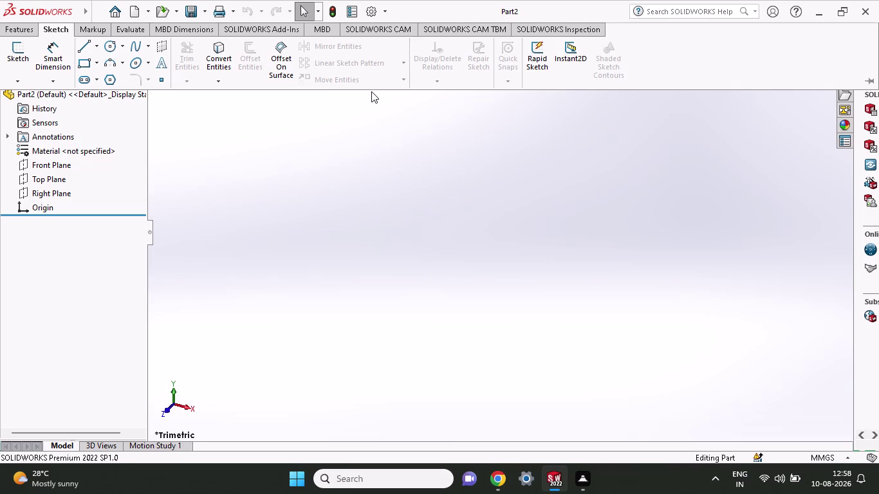
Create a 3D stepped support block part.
Open a new empty sketch on the Front Plane, showing only the origin.
click(84, 65)
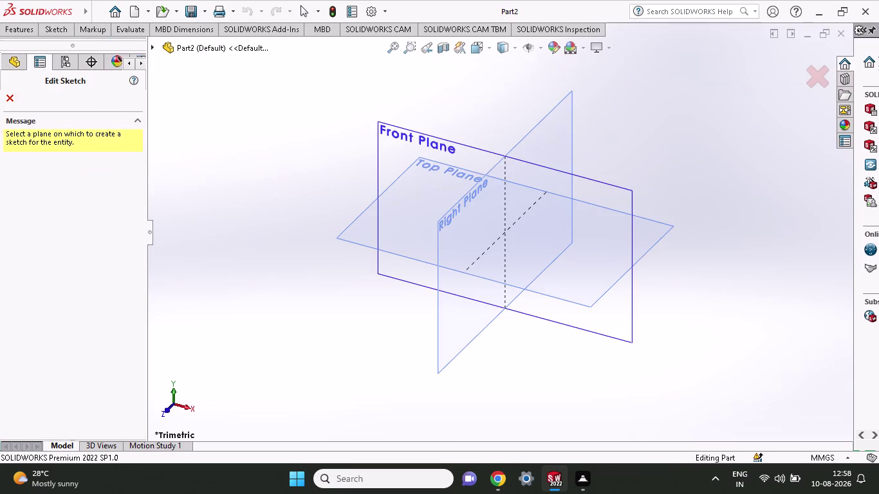
click(389, 162)
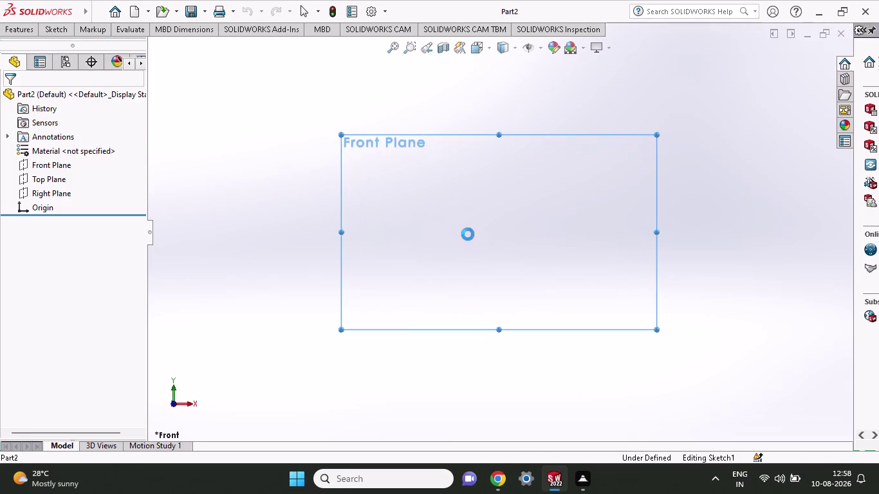
click(43, 31)
click(88, 69)
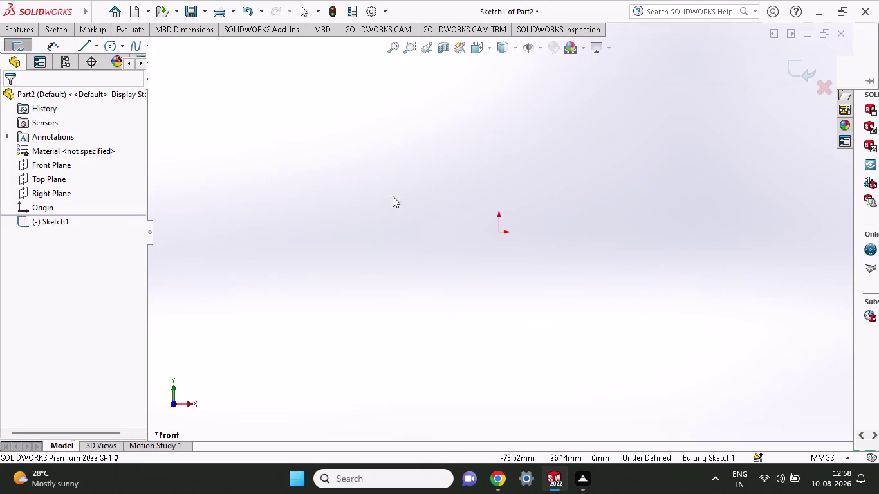
click(500, 235)
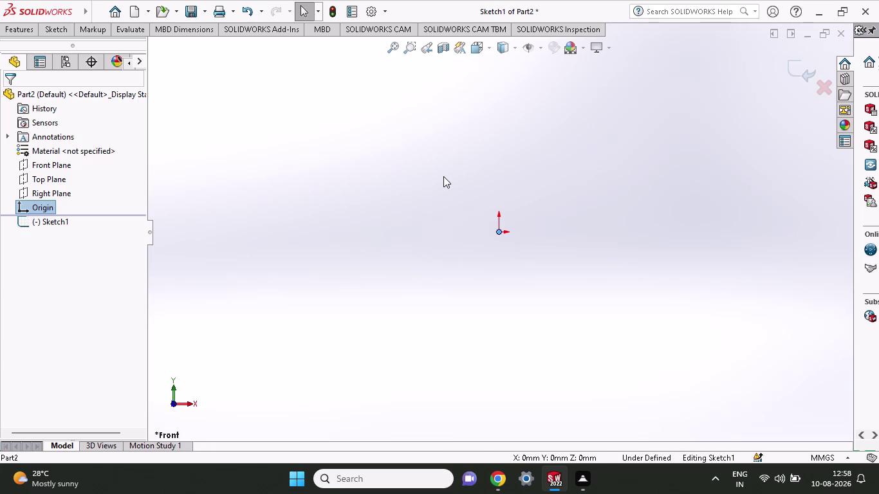
key(Escape)
click(47, 30)
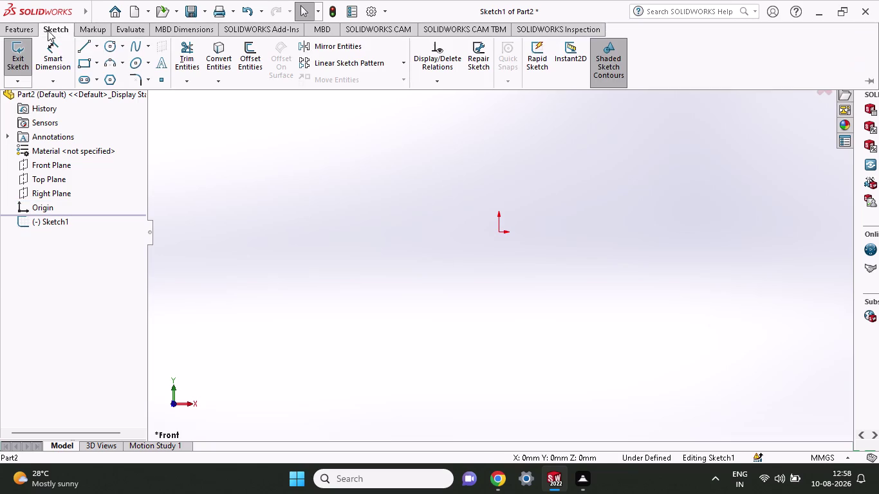
Draw a center rectangle anchored at the origin and cancel the unwanted second rectangle.
click(95, 63)
click(100, 97)
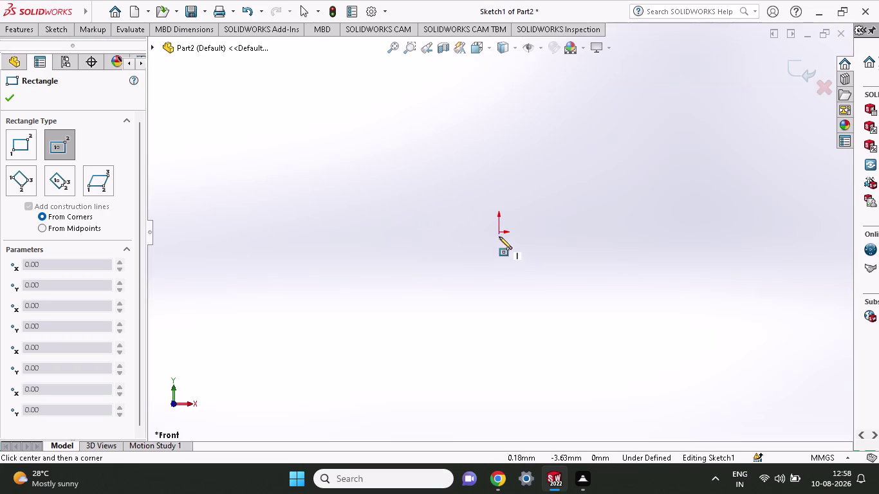
click(500, 230)
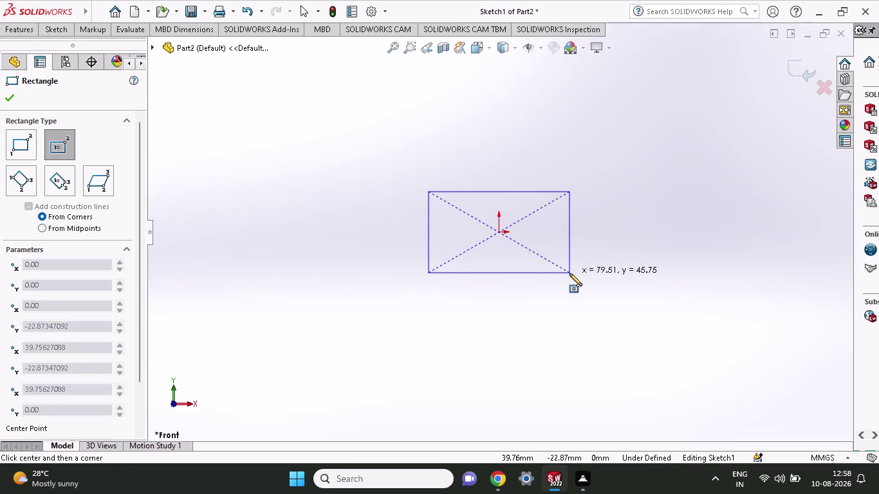
click(576, 283)
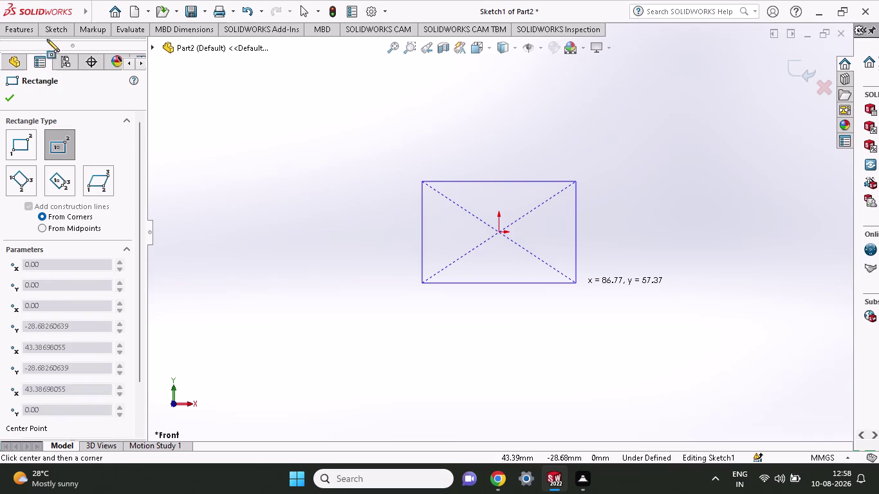
click(49, 27)
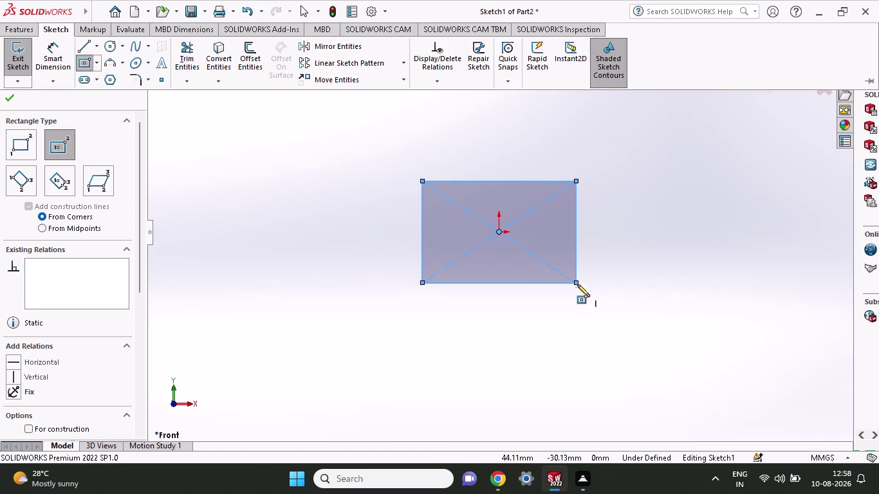
click(577, 284)
right_click(629, 241)
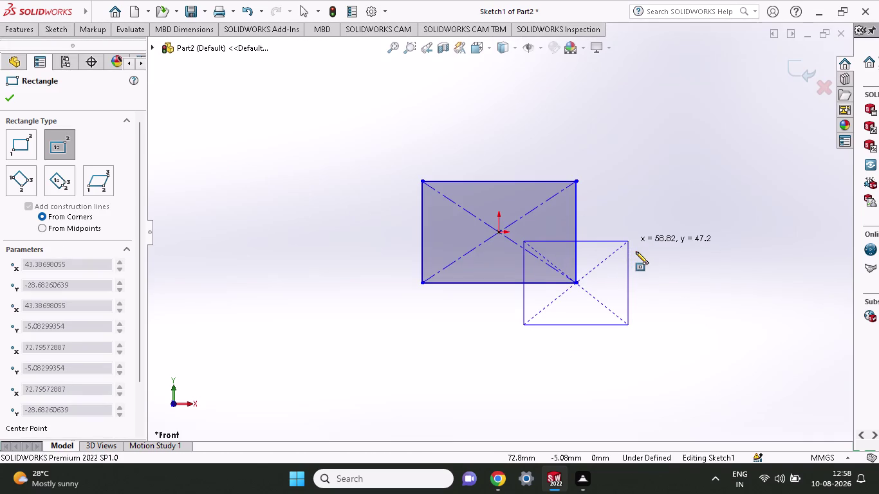
click(641, 255)
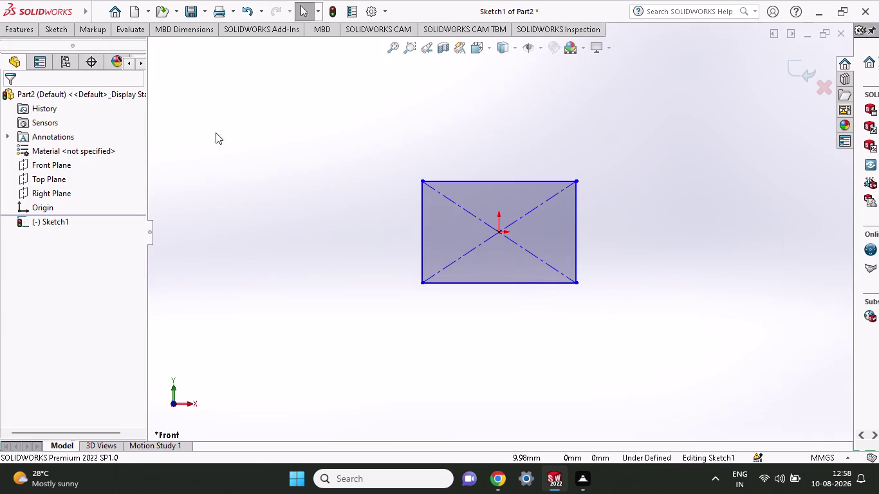
click(55, 27)
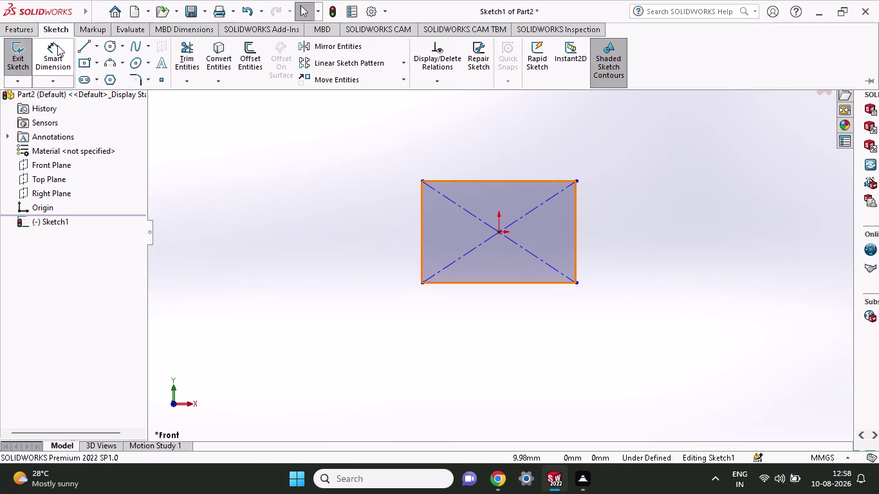
Dimension the rectangle's right edge to a 32 mm height.
click(57, 46)
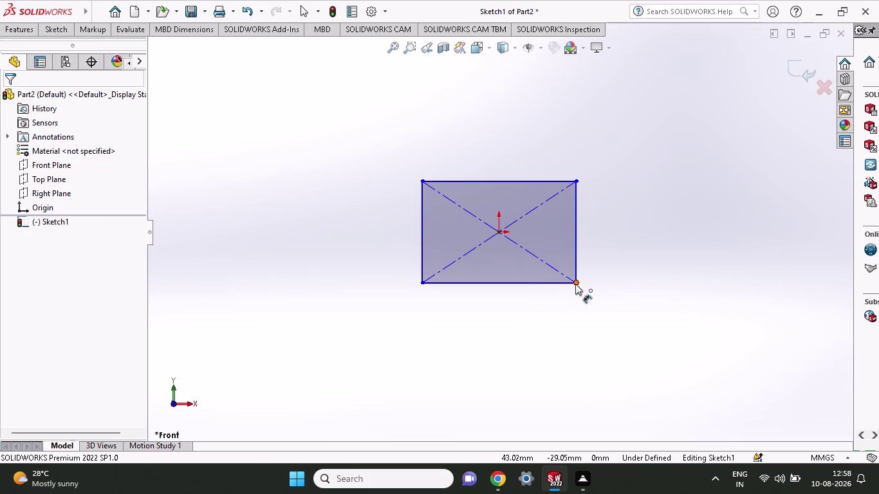
click(576, 284)
click(577, 179)
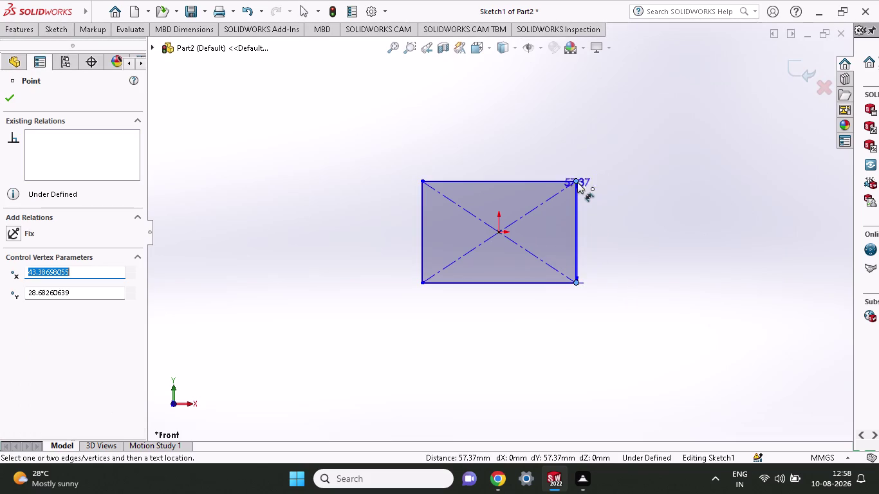
click(660, 221)
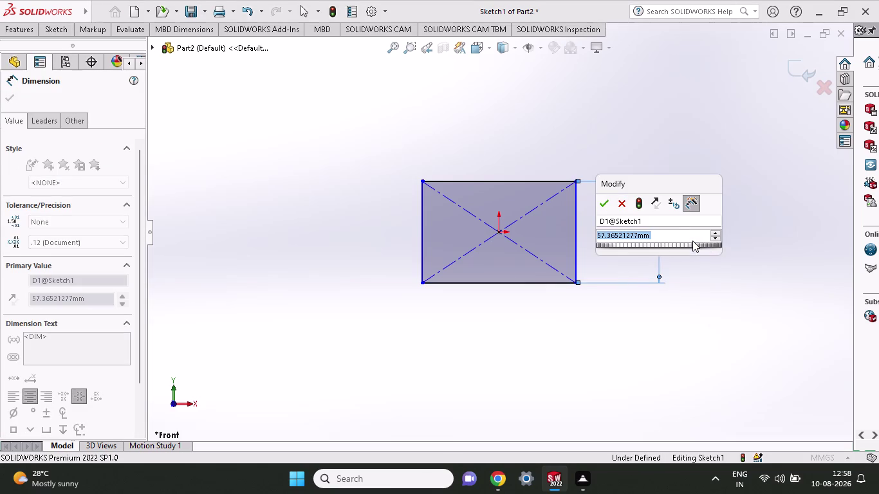
text(32)
click(604, 203)
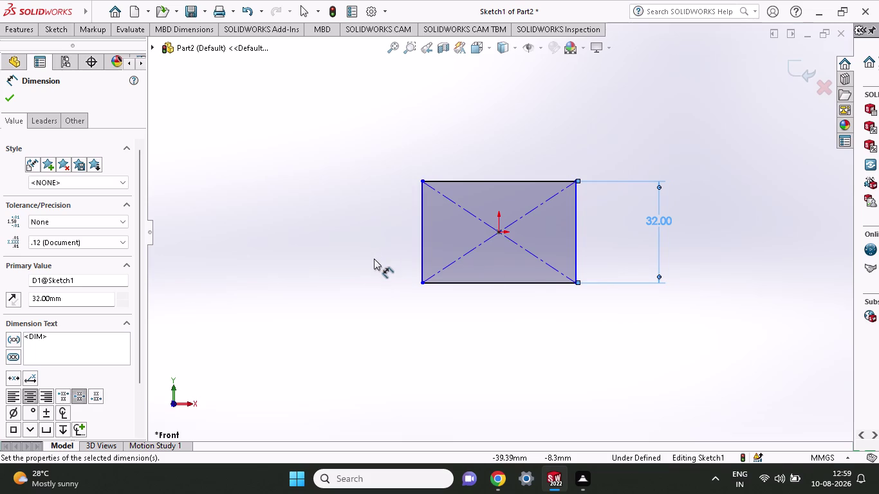
Dimension the bottom edge to a 63 mm width and start an extrusion.
click(420, 285)
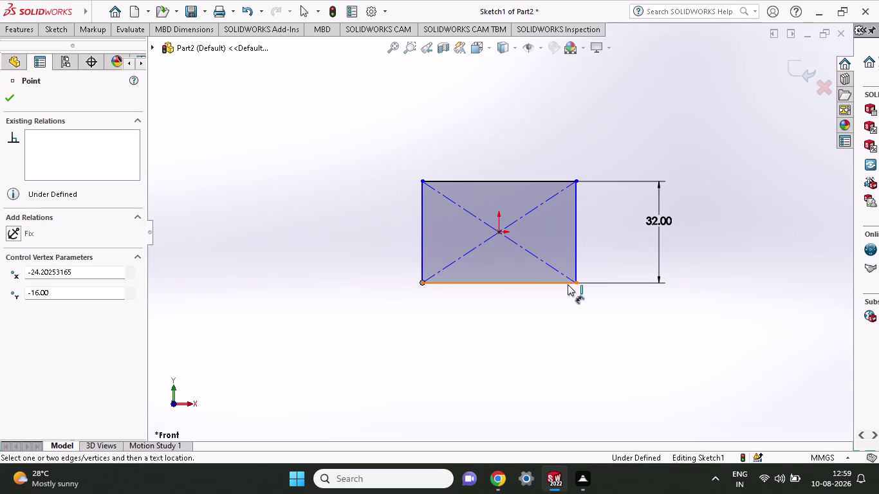
click(574, 284)
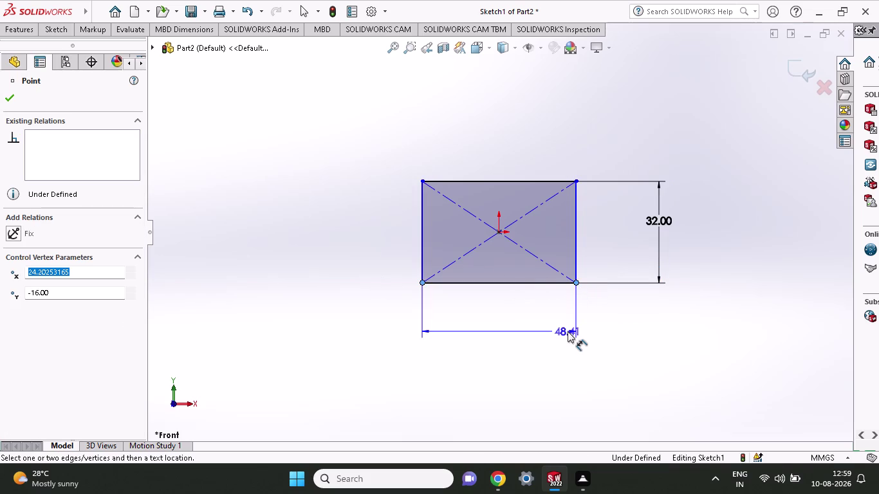
click(567, 329)
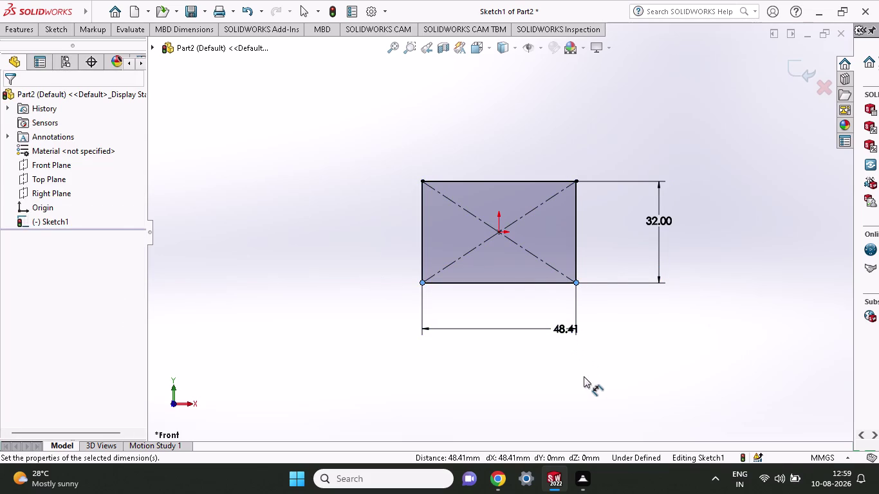
text(63)
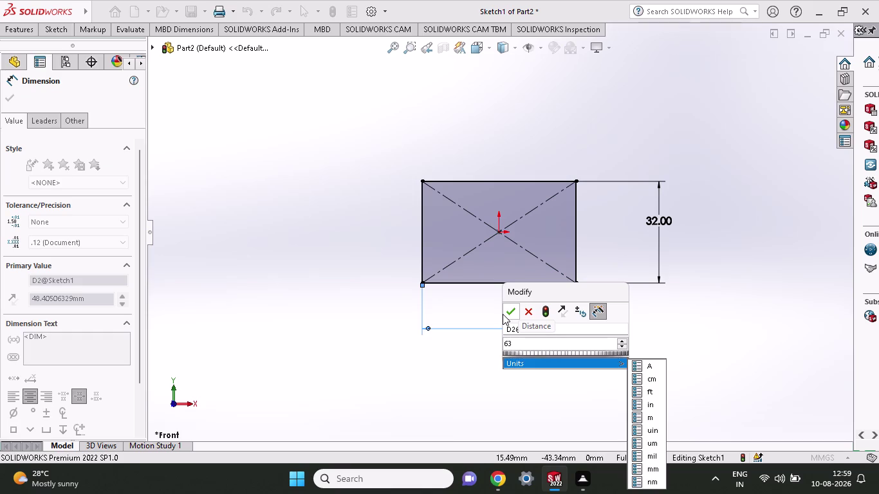
click(505, 315)
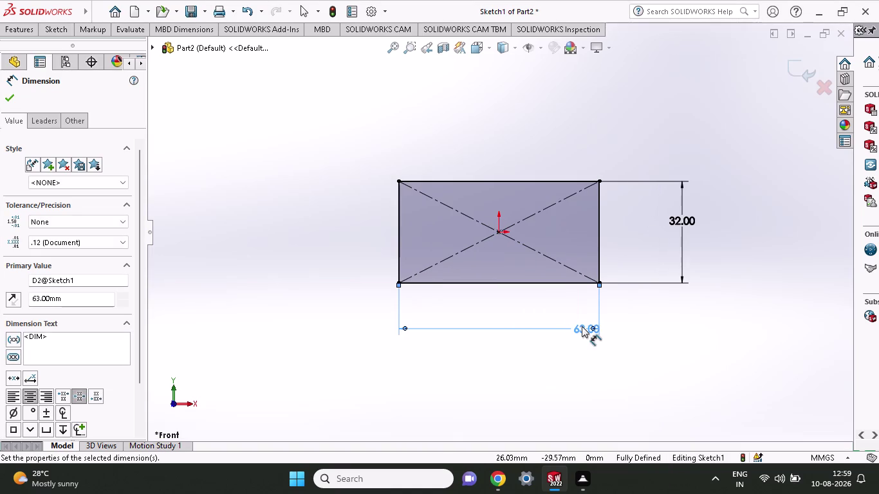
click(36, 36)
click(36, 59)
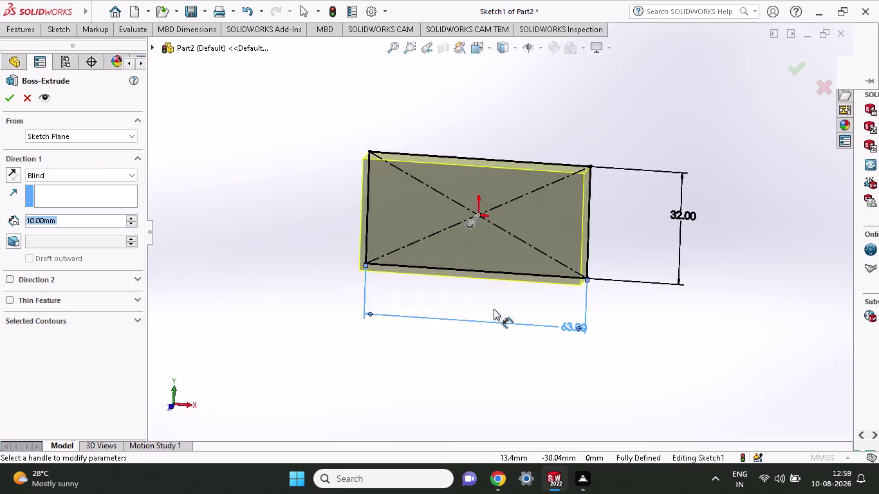
Extrude the rectangle 26 mm Blind to create Boss-Extrude1.
middle_drag(457, 316, 471, 230)
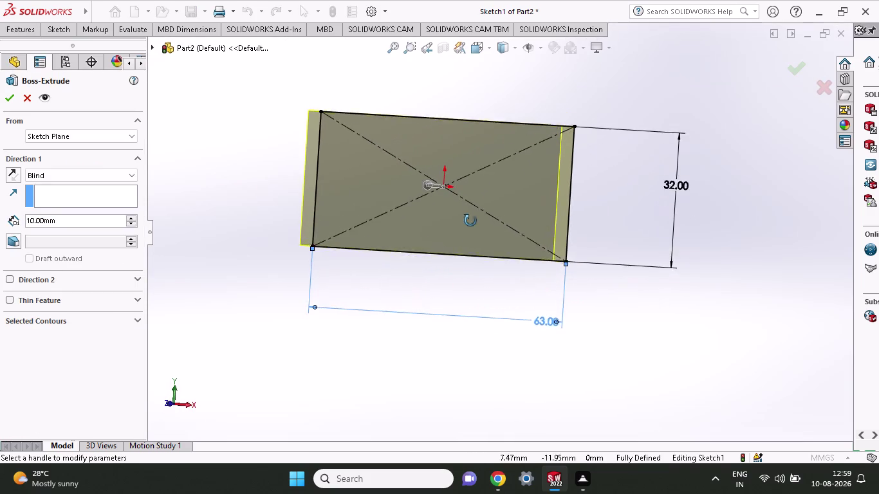
middle_drag(471, 230, 466, 118)
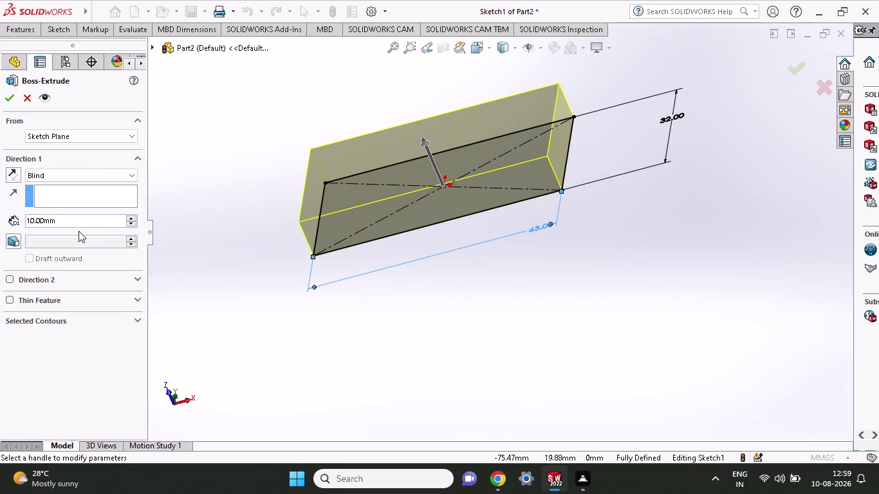
drag(76, 220, 0, 221)
text(2)
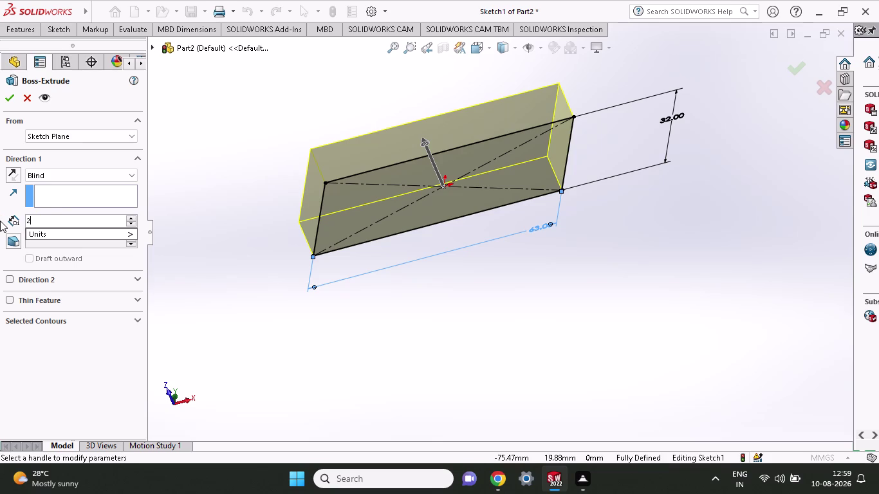
text(6)
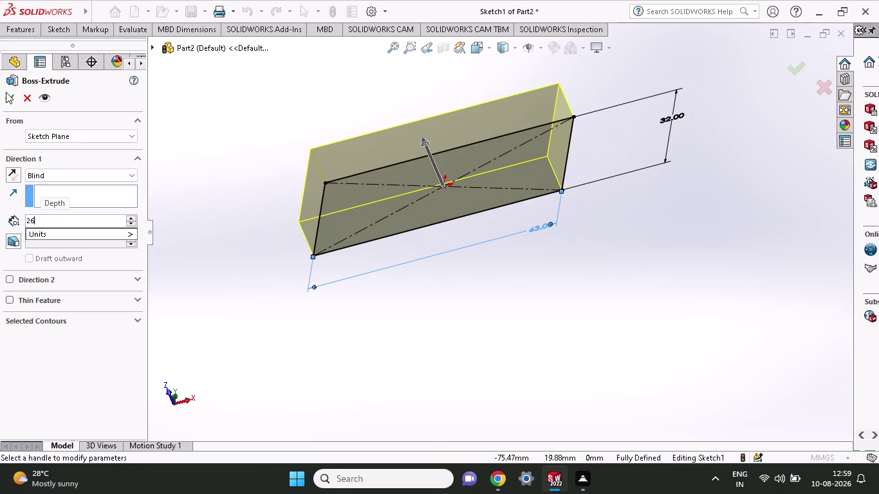
click(6, 94)
click(6, 94)
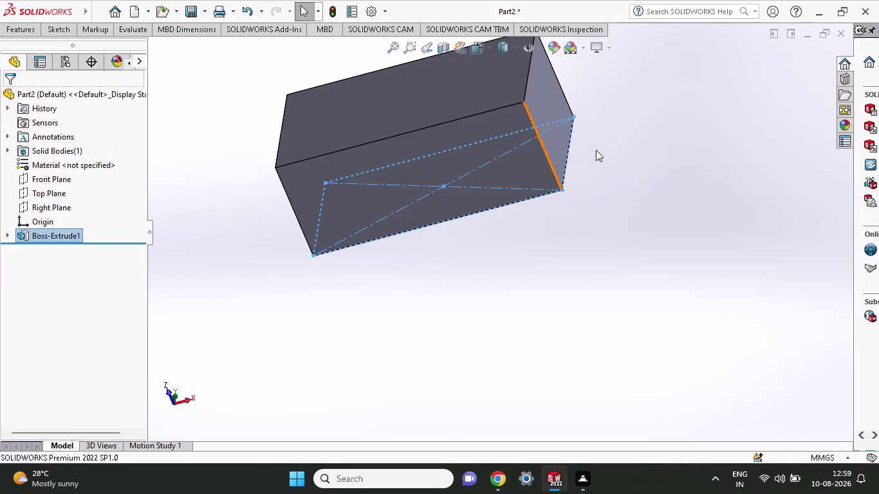
middle_click(596, 150)
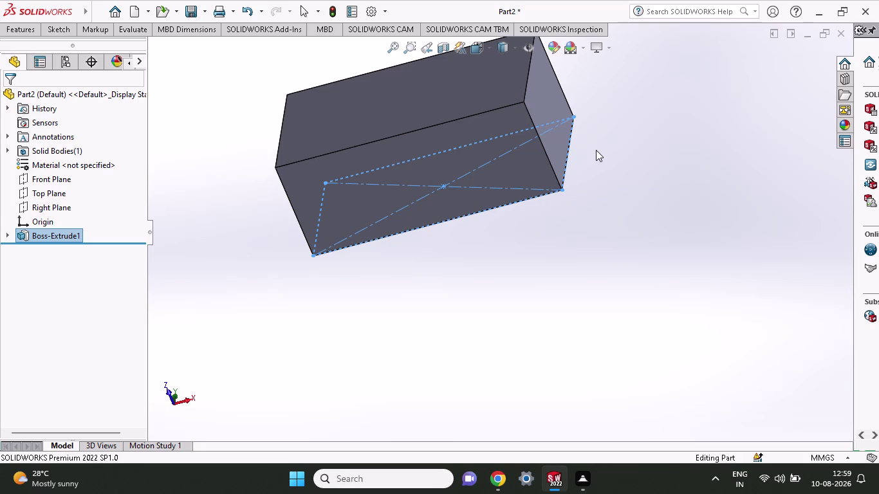
Select the block's large face and start Sketch2 on it.
click(477, 168)
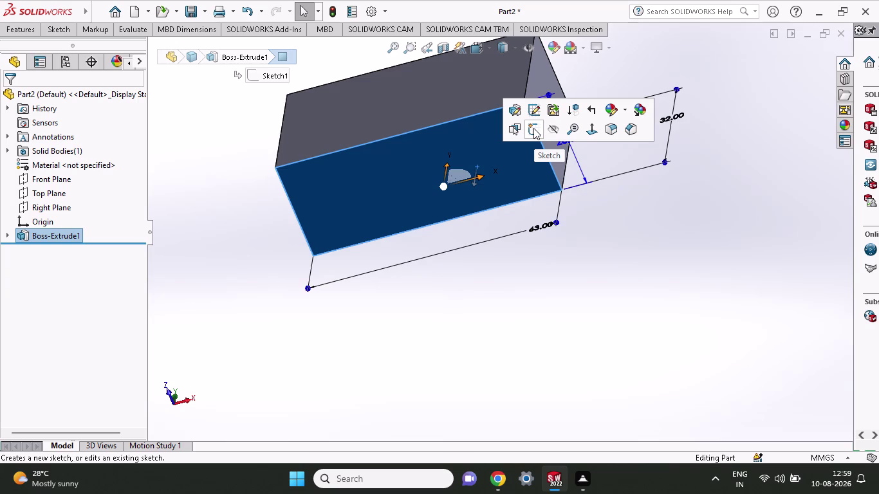
click(533, 128)
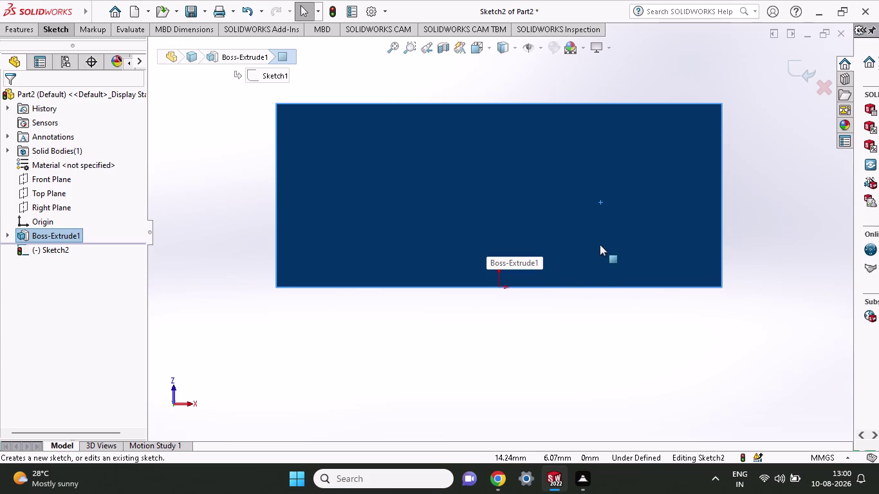
Draw a short line partway along the block's left edge.
click(62, 32)
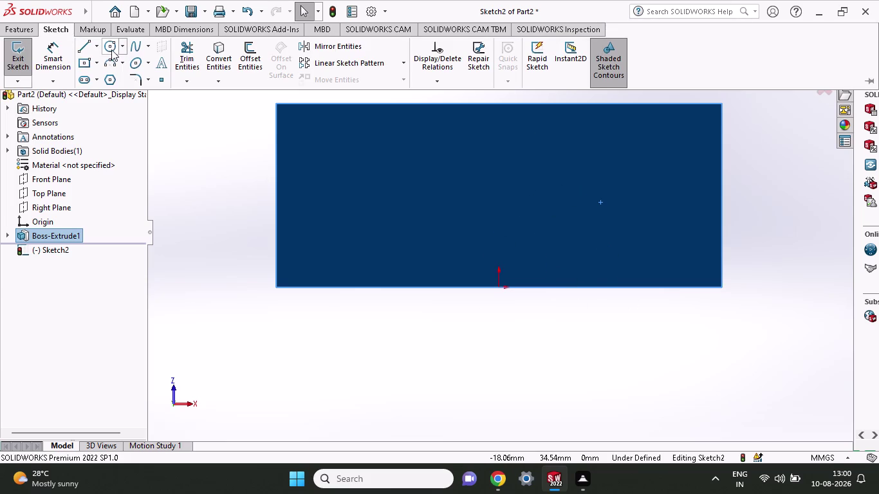
click(82, 51)
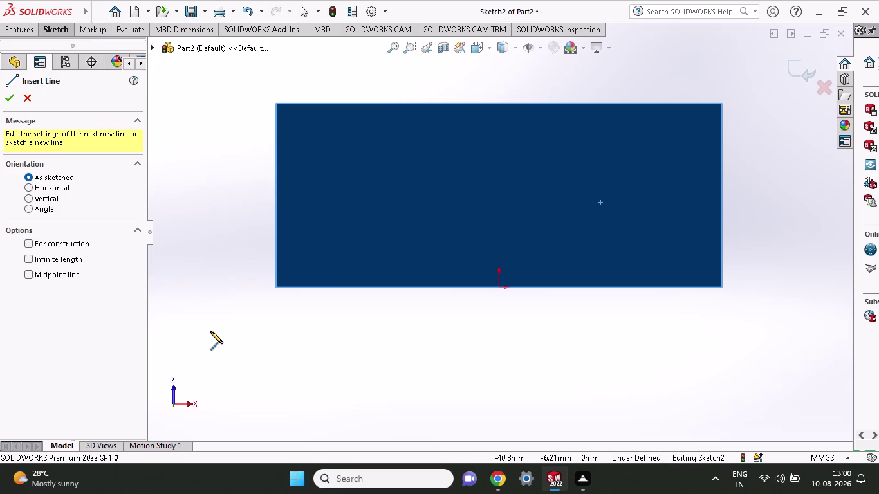
click(274, 287)
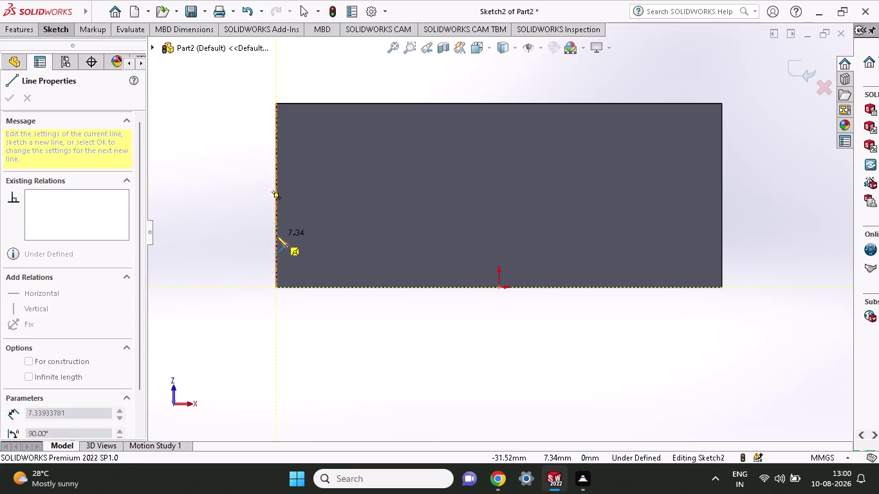
click(277, 235)
right_click(197, 241)
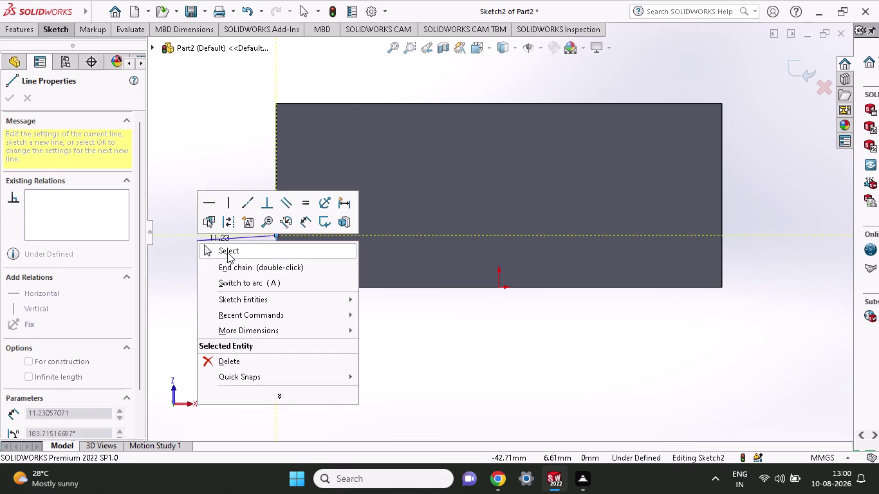
click(227, 252)
Trace lines up the right edge and a short way along the top edge.
click(59, 32)
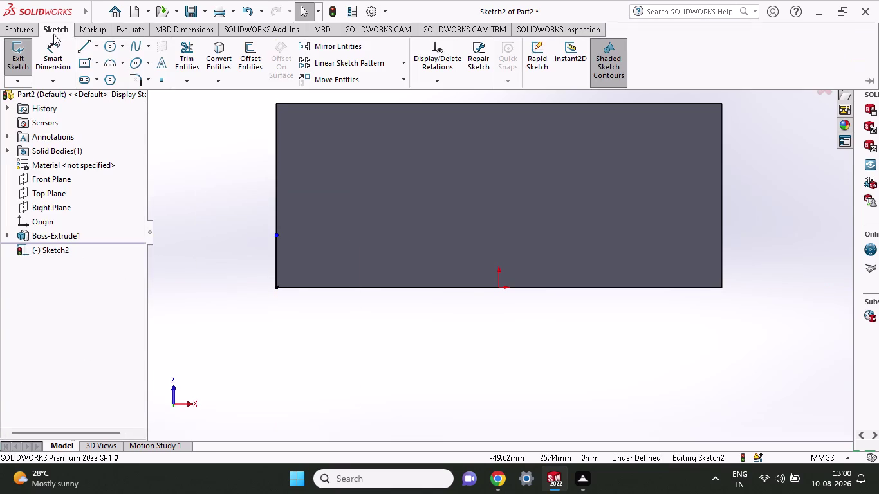
click(84, 48)
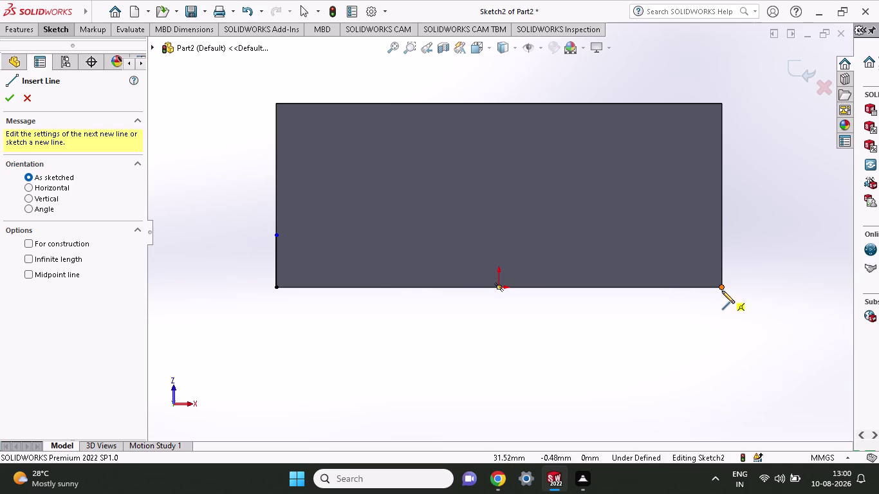
click(722, 291)
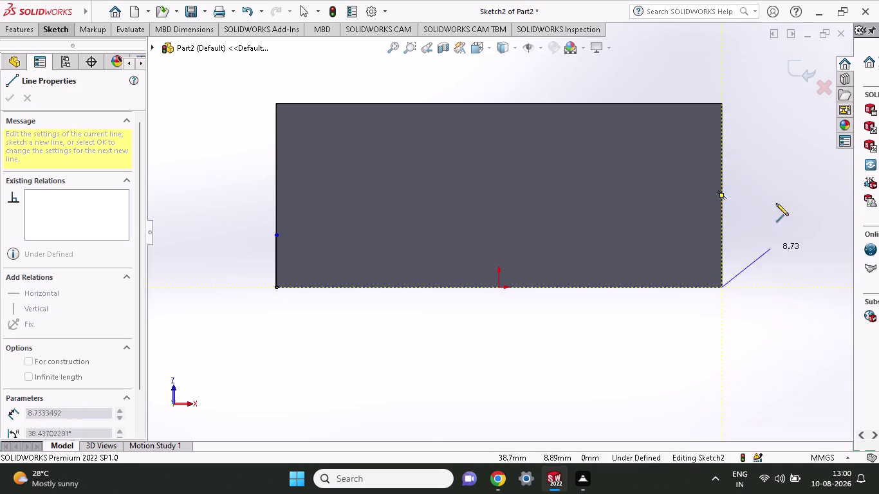
click(721, 105)
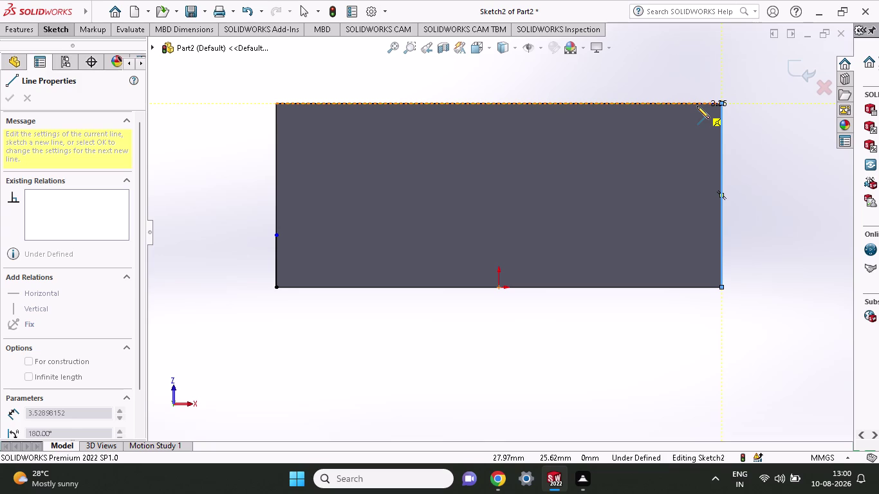
click(679, 103)
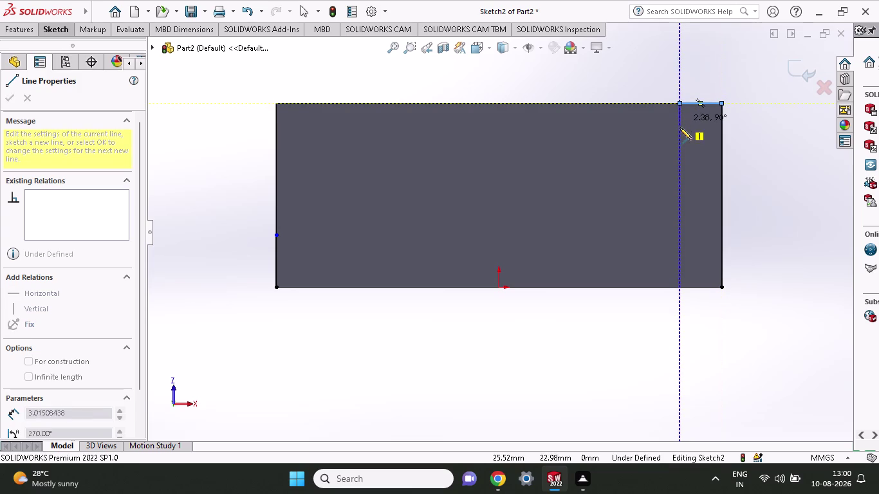
right_click(679, 128)
Dimension the top-edge endpoint 5 mm from the block's top-right corner.
click(698, 139)
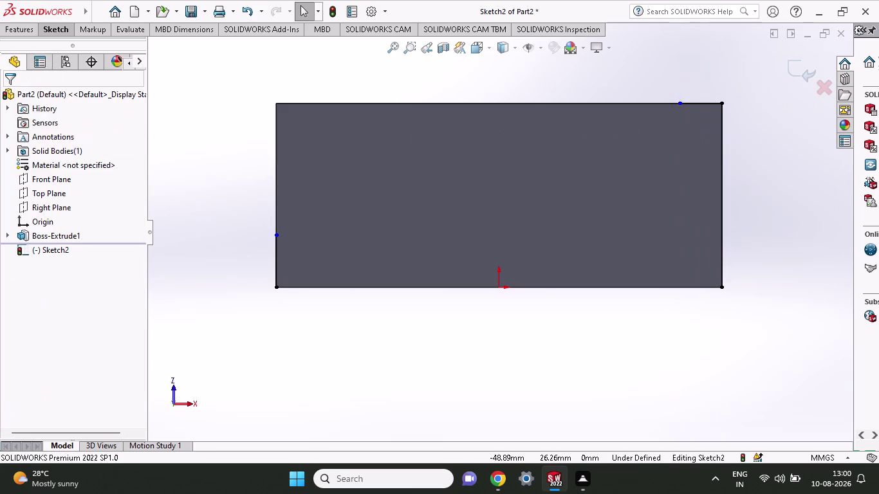
click(46, 29)
click(56, 55)
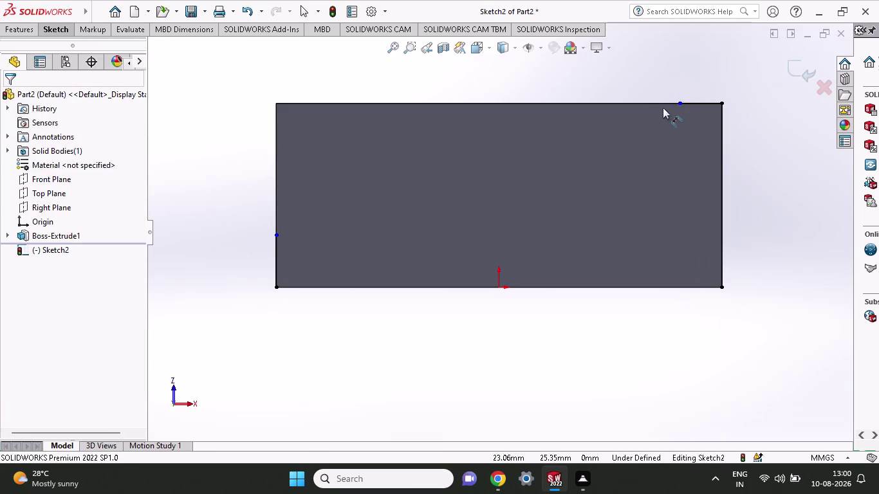
click(682, 101)
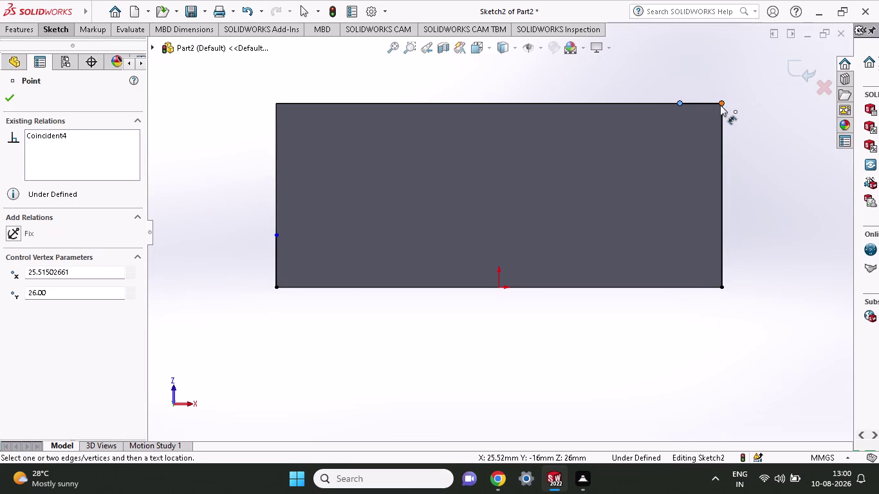
click(723, 105)
click(723, 40)
key(5)
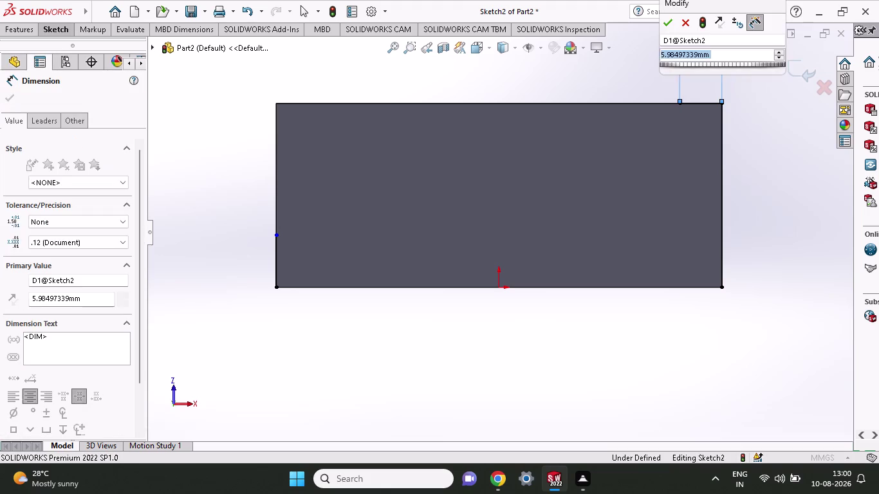
key(Return)
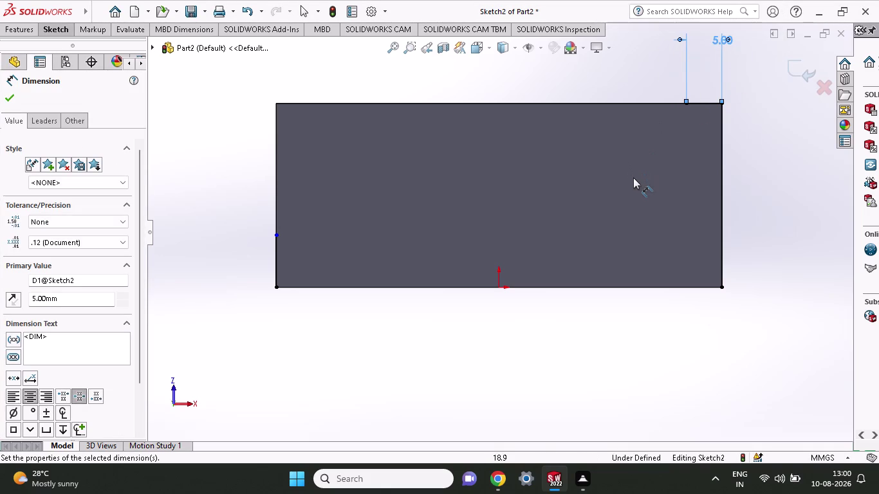
click(70, 32)
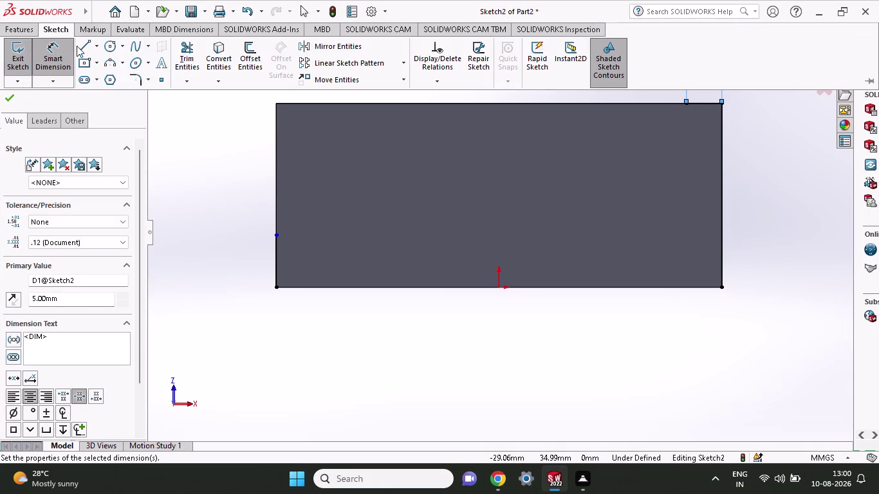
click(84, 51)
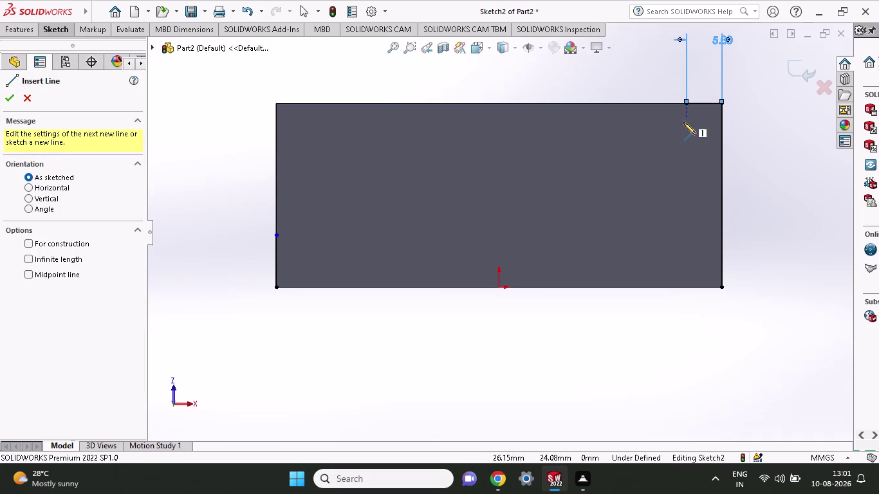
Discard a stray diagonal, then draw a line from the 5 mm point to the top-edge midpoint.
click(719, 105)
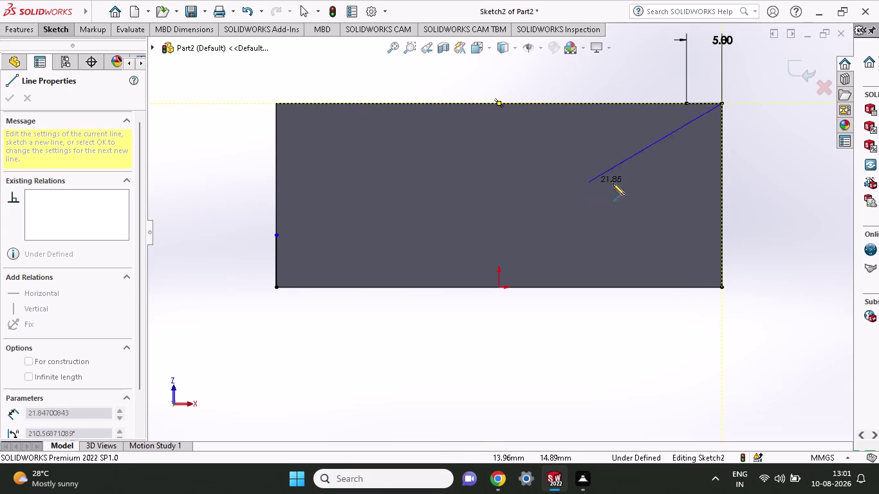
right_click(789, 152)
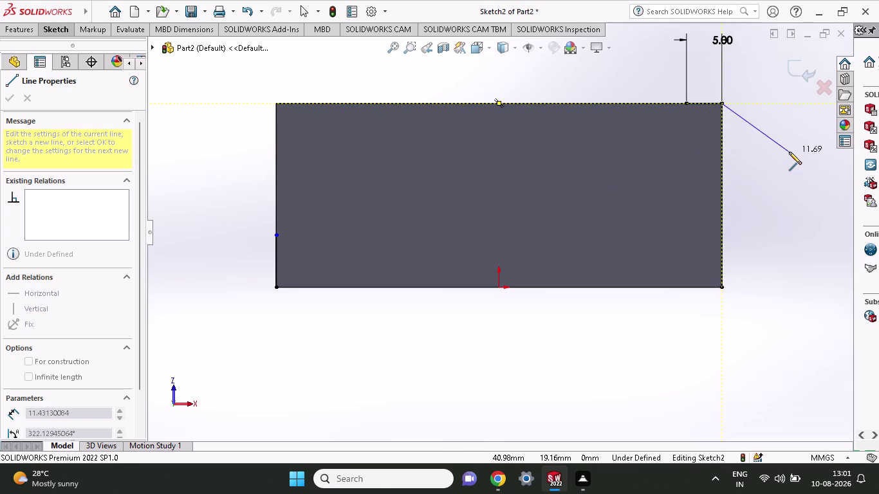
click(801, 164)
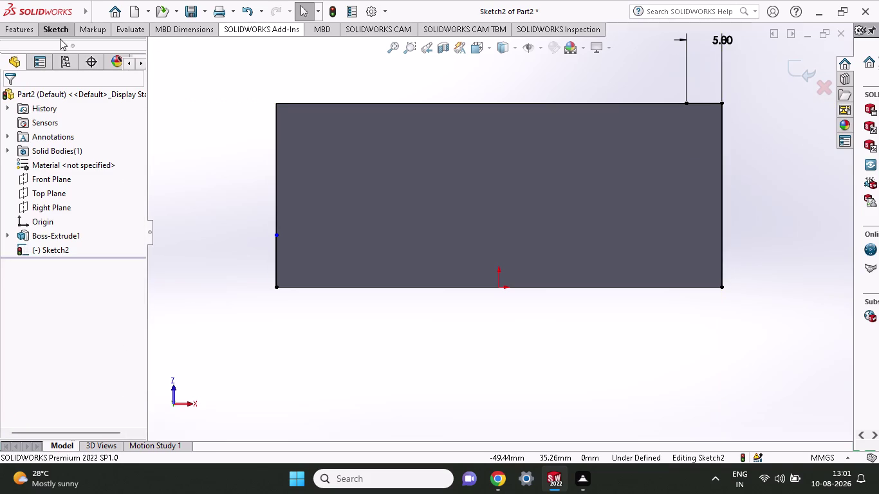
click(54, 31)
click(85, 46)
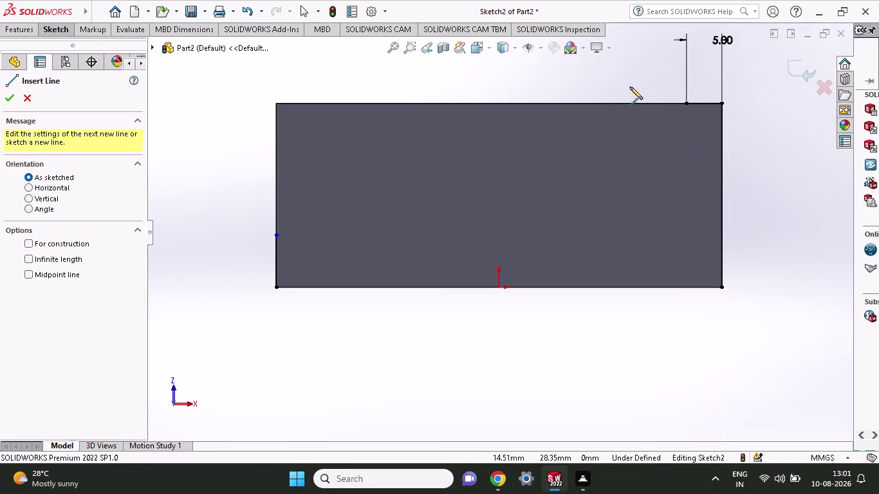
click(688, 101)
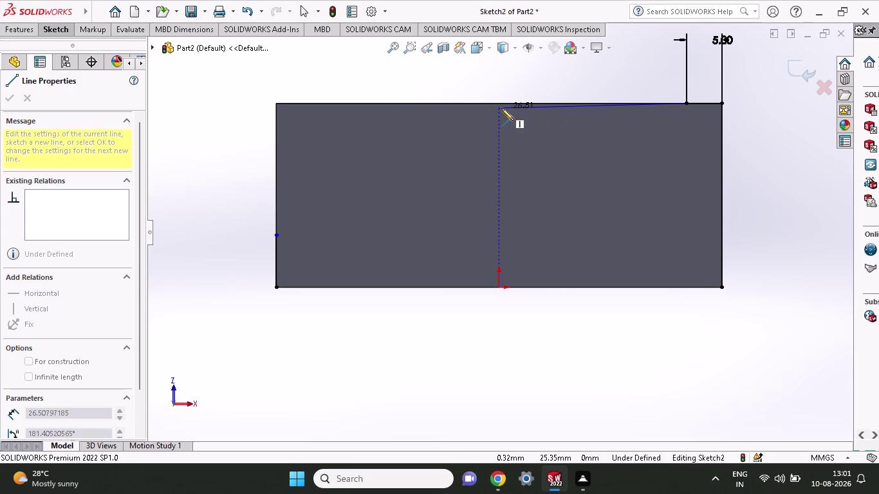
click(501, 104)
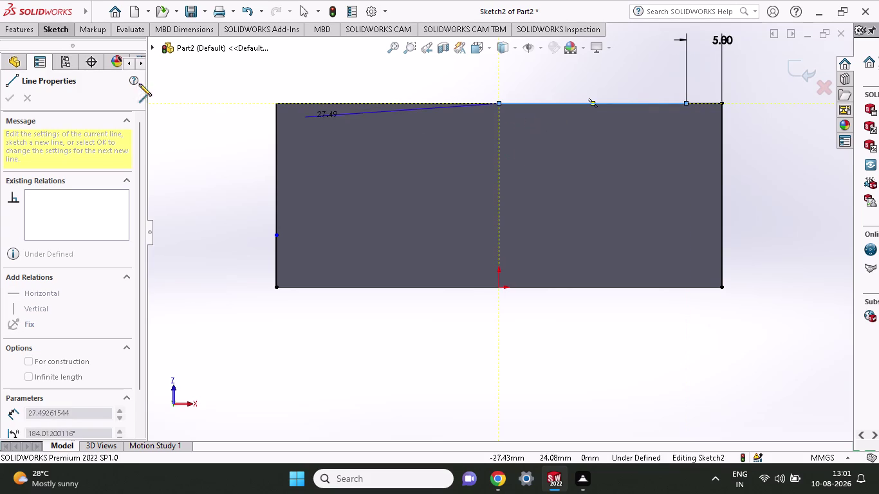
Try dimensioning that segment, then decline the redundant 26.5 mm dimension.
click(41, 30)
click(58, 56)
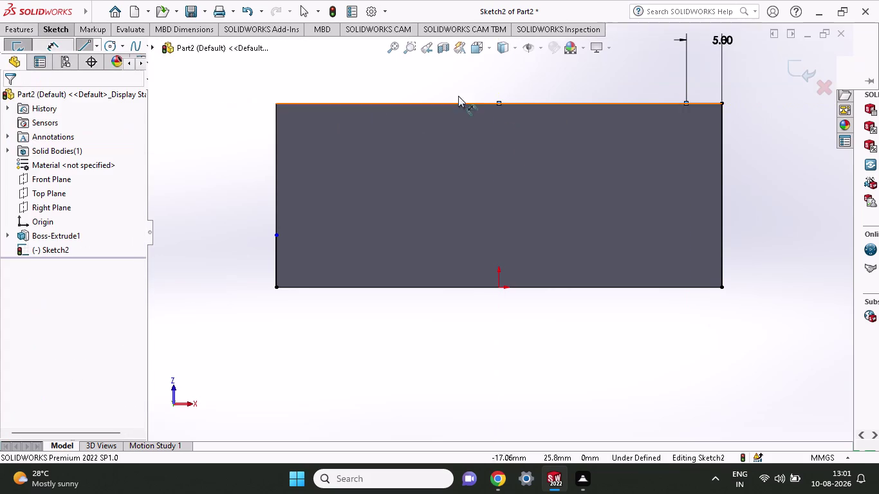
click(496, 103)
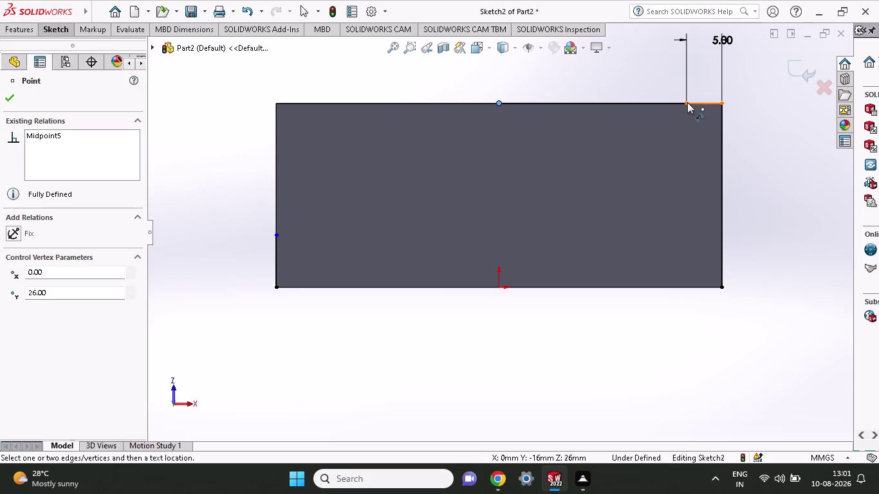
click(685, 101)
click(655, 69)
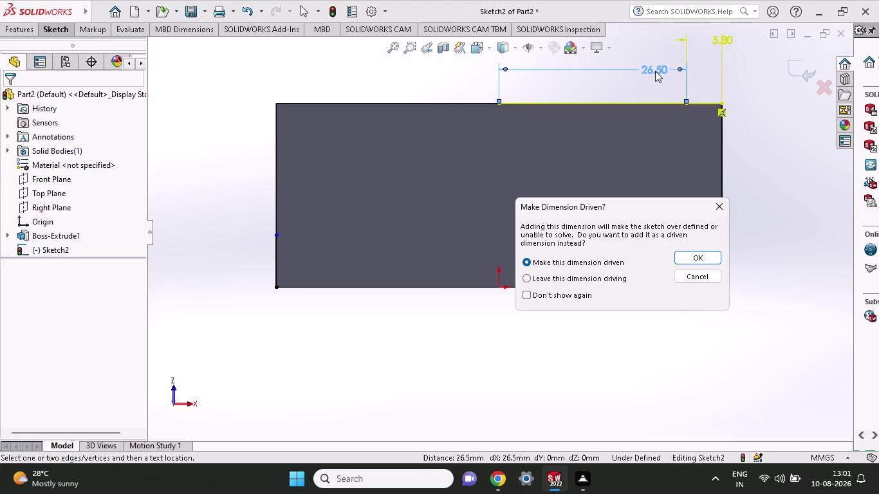
key(2)
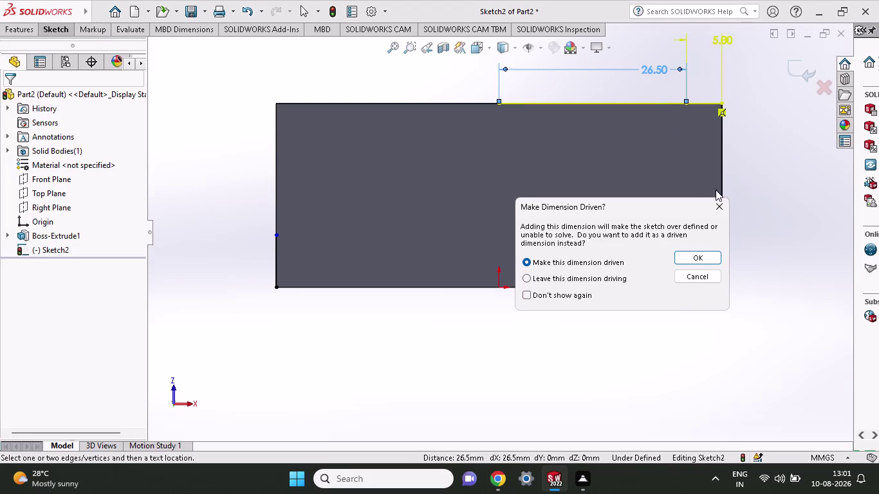
click(716, 198)
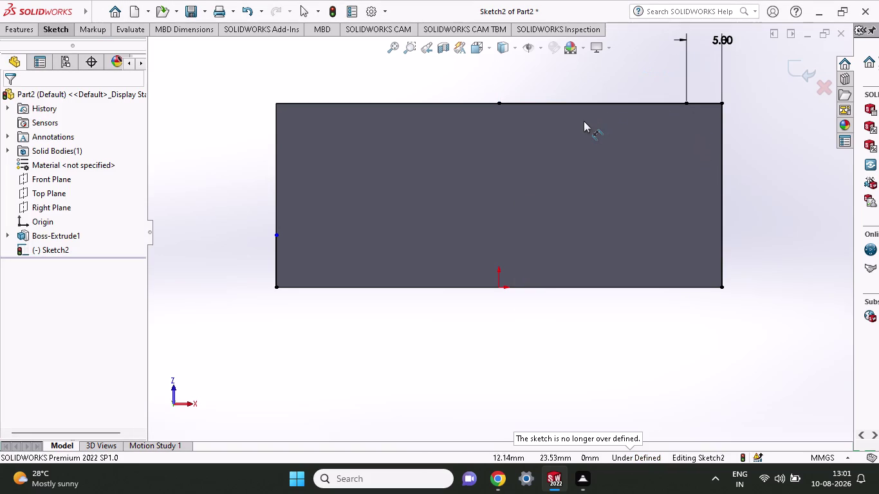
Undo the top-edge segment to the midpoint, keeping the 5 mm point.
scroll(up, 3)
scroll(down, 3)
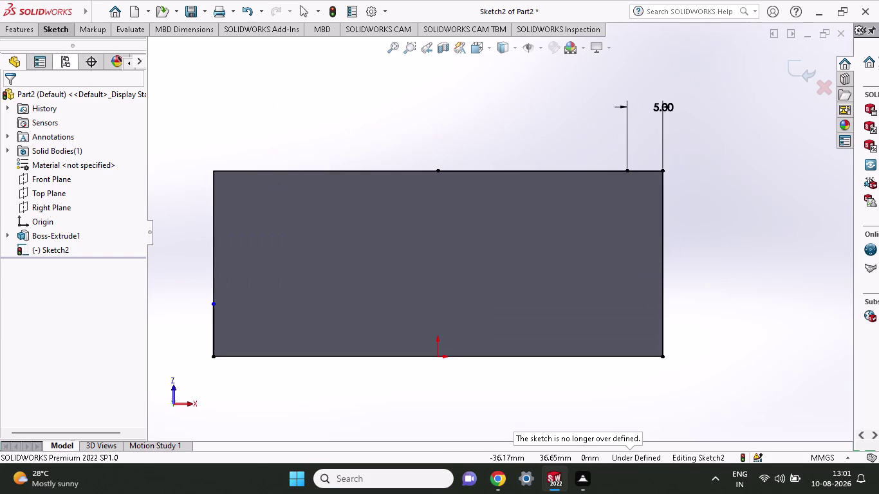
key(ctrl+z)
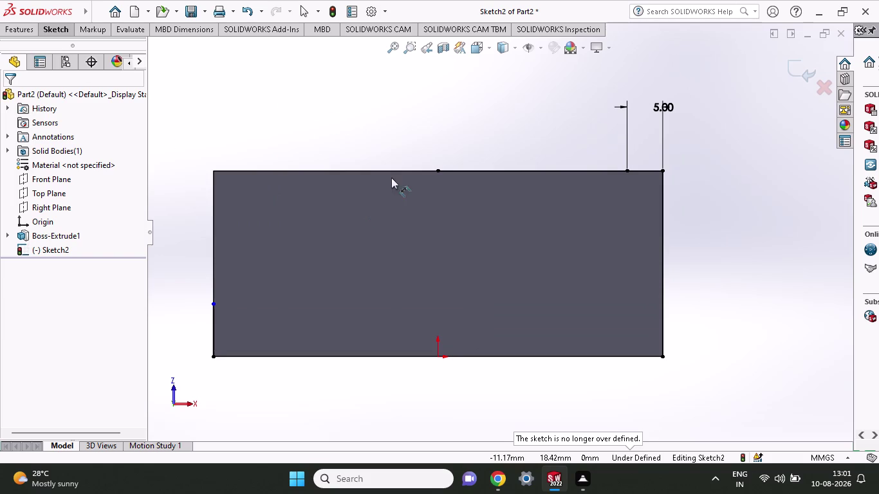
right_click(403, 132)
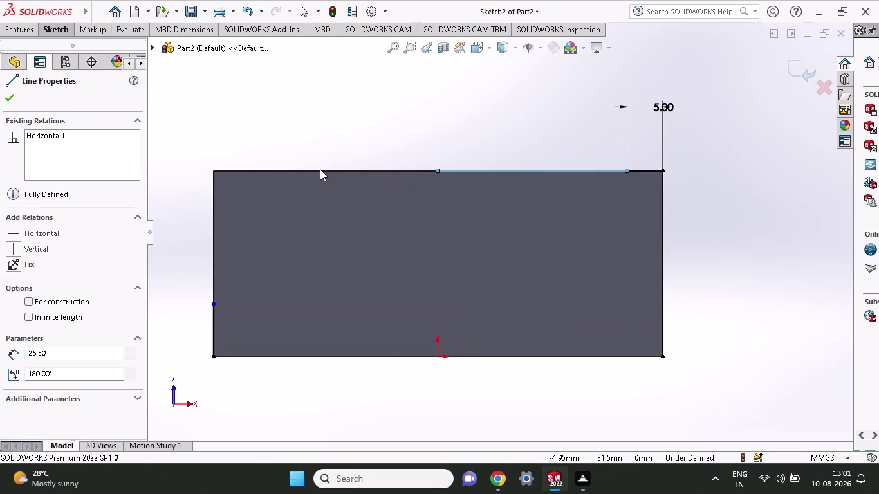
click(336, 140)
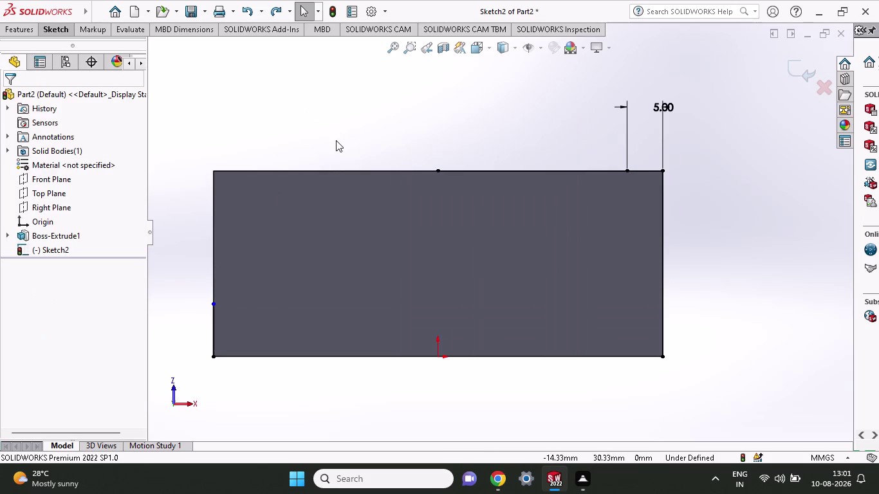
key(ctrl+x)
key(ctrl+z)
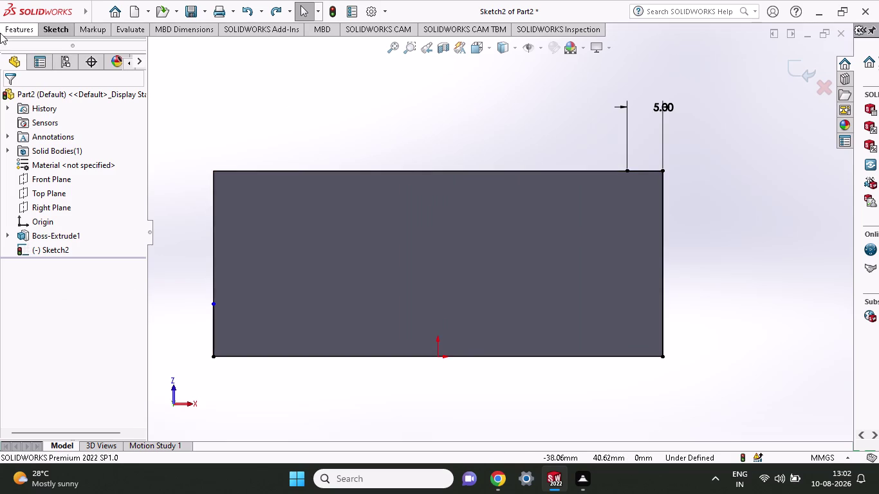
click(42, 34)
click(61, 51)
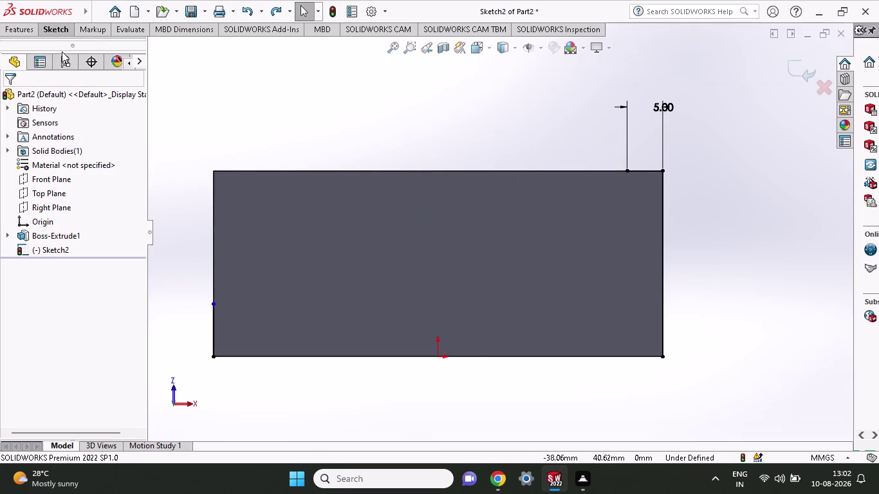
click(57, 25)
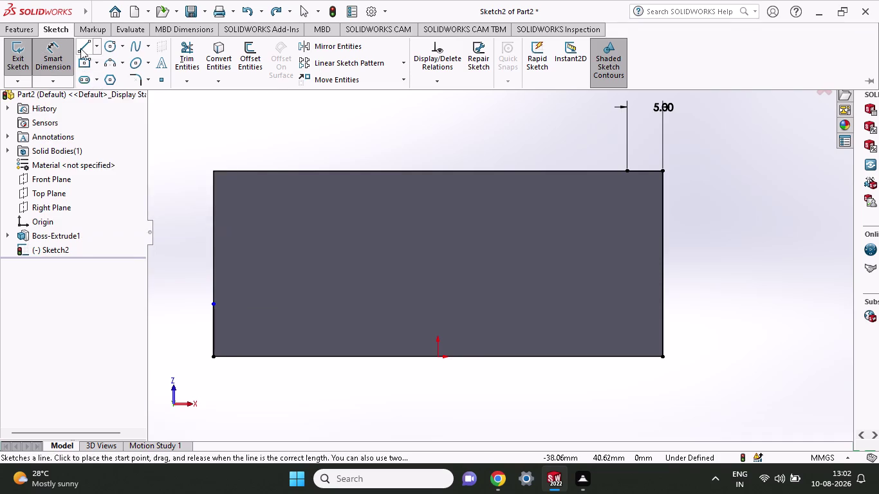
click(82, 46)
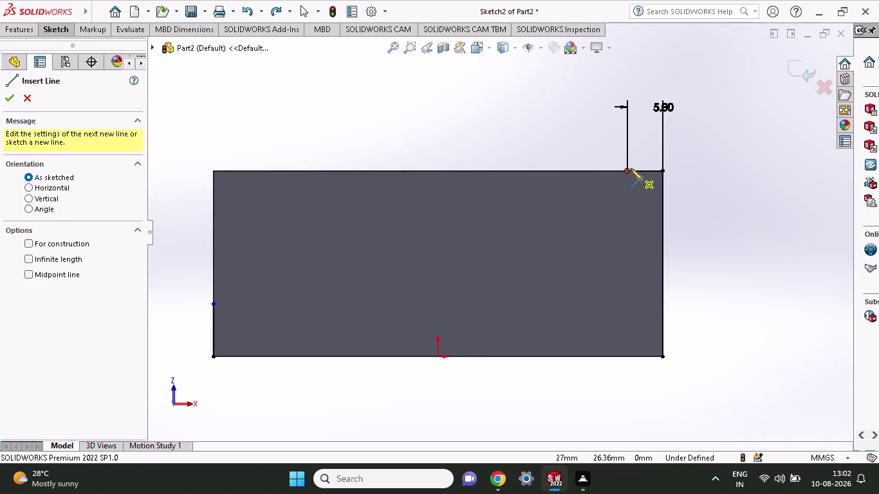
Draw a line leftward along the top edge from the 5 mm point.
click(630, 169)
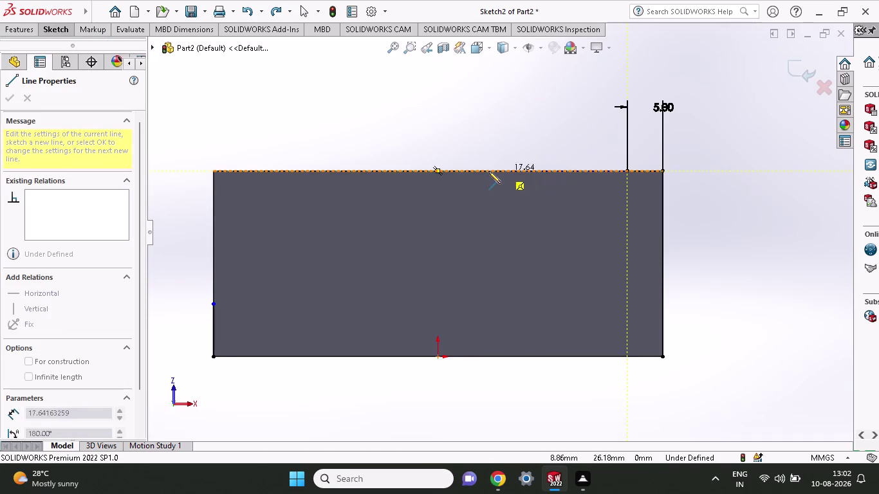
click(475, 172)
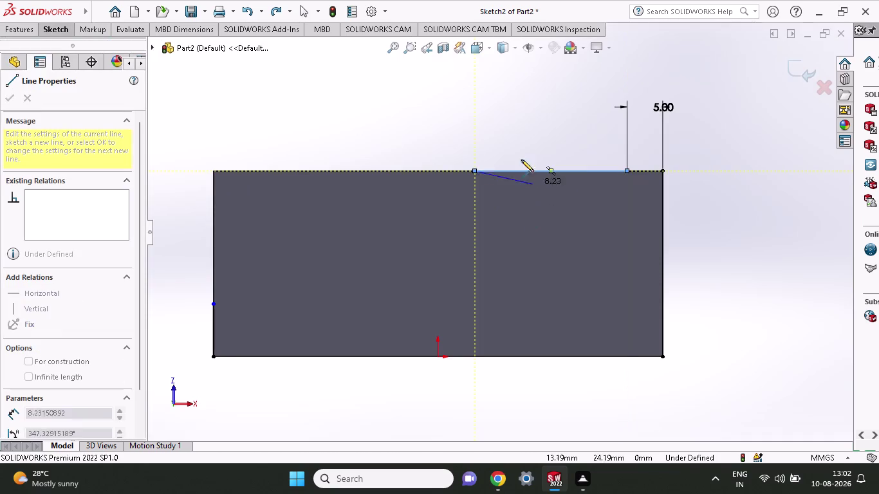
right_click(517, 142)
click(529, 144)
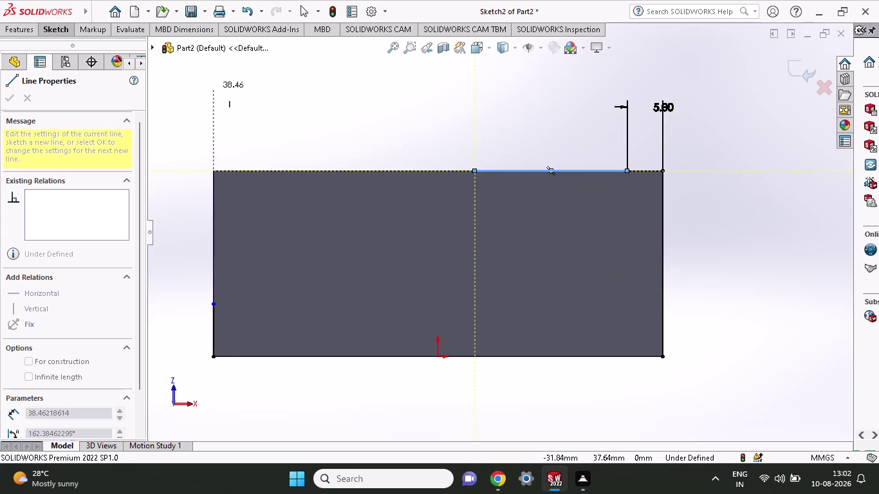
click(58, 31)
Dimension the new line's left endpoint 22 mm from the 5 mm point.
click(59, 48)
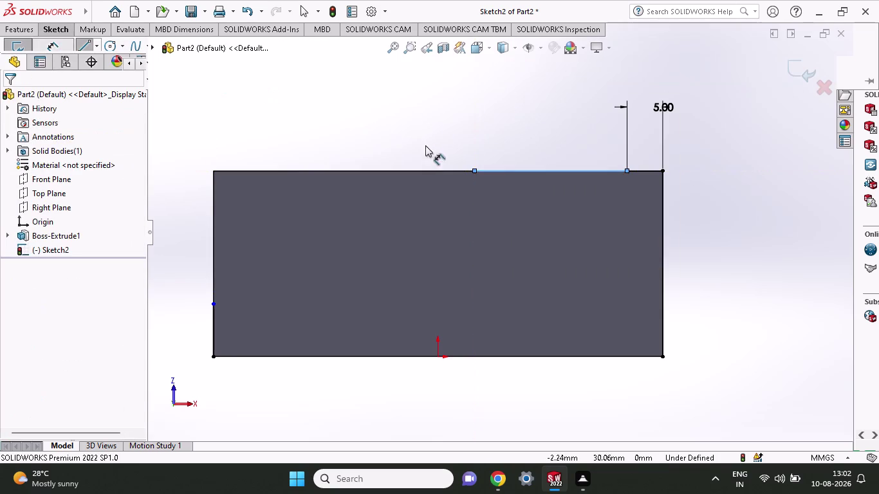
click(477, 171)
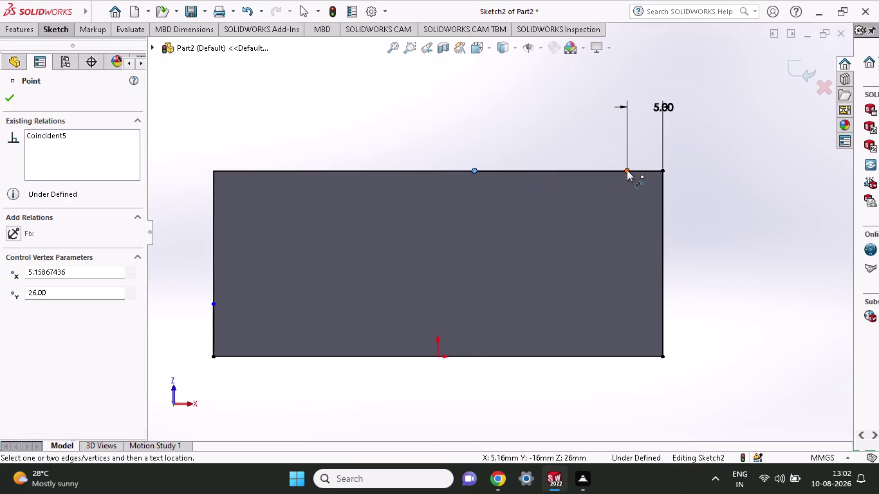
click(627, 170)
click(593, 91)
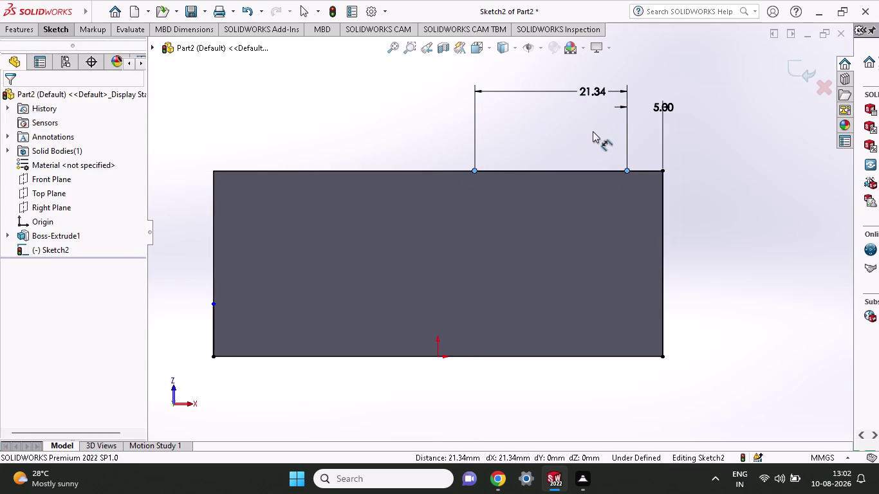
key(2)
key(2)
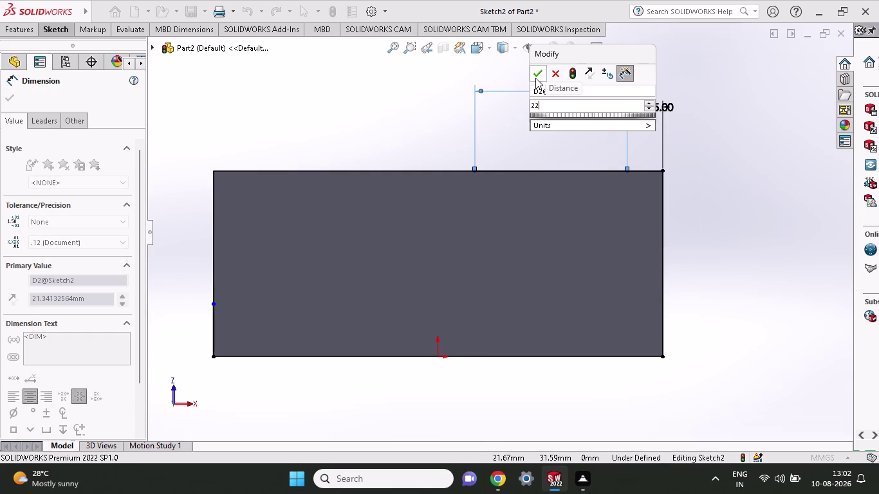
click(536, 73)
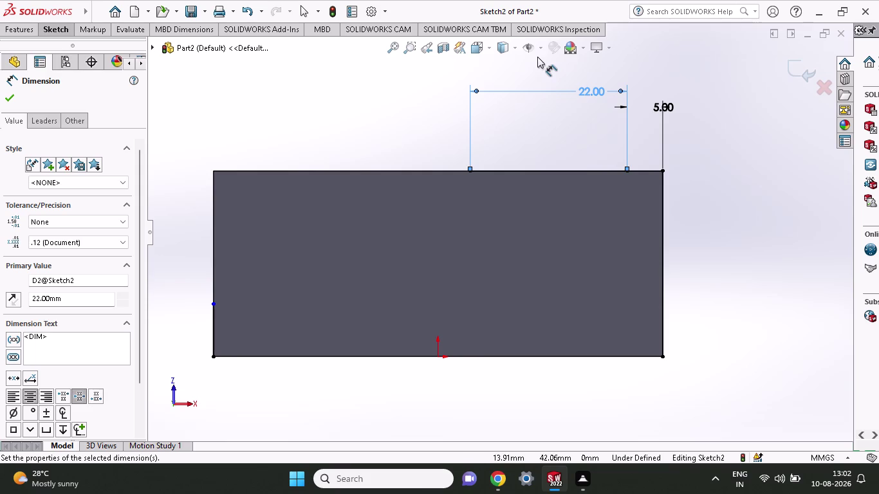
click(45, 25)
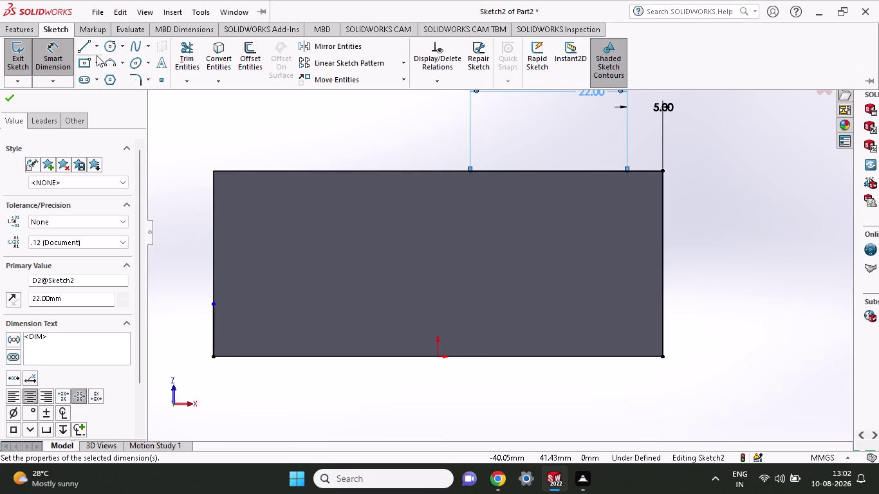
click(113, 66)
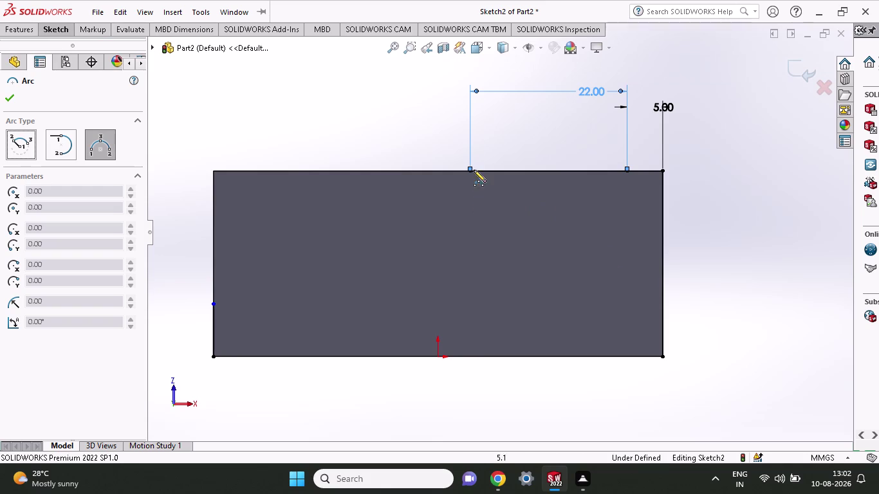
Draw a downward 3-point arc of radius 11 between the two top-edge points 22 mm apart.
click(471, 171)
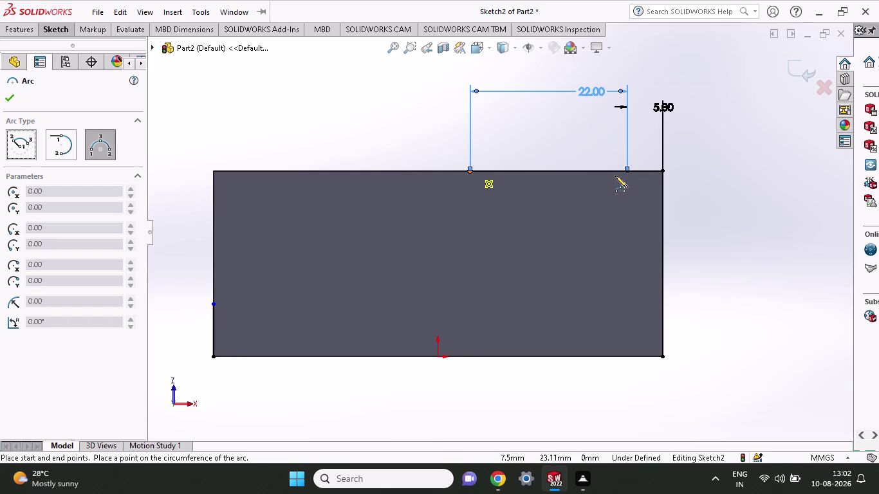
click(629, 171)
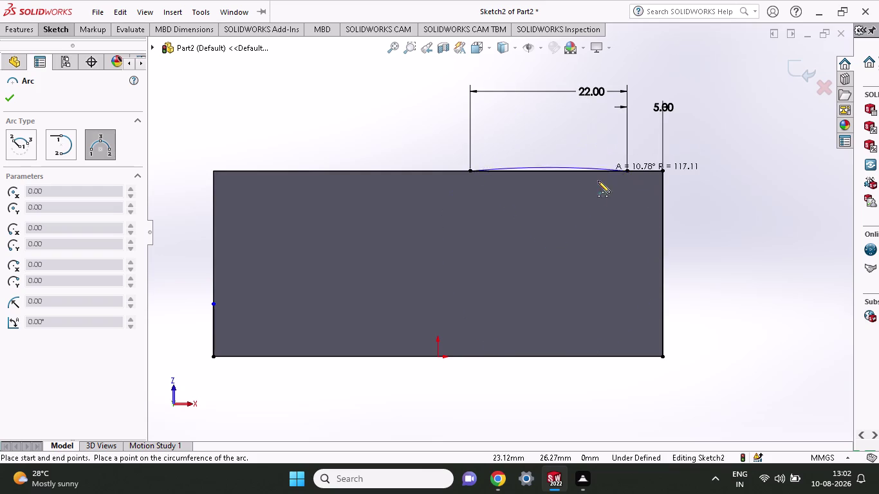
click(566, 225)
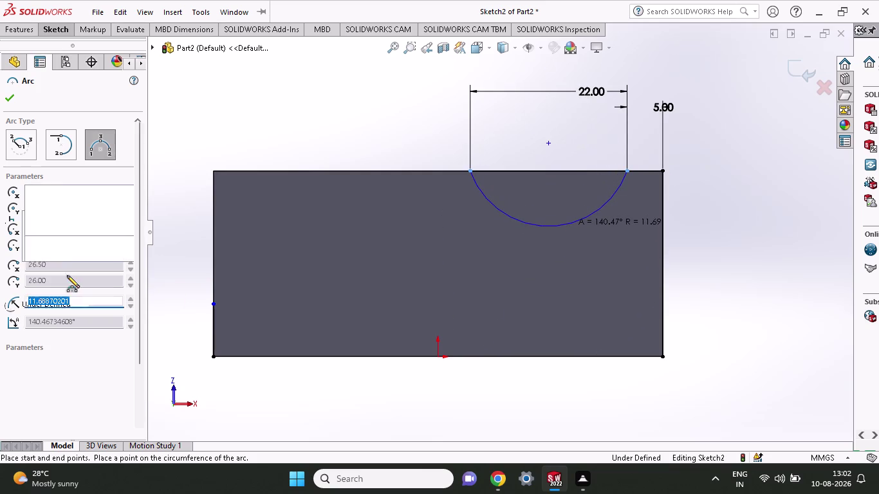
scroll(down, 3)
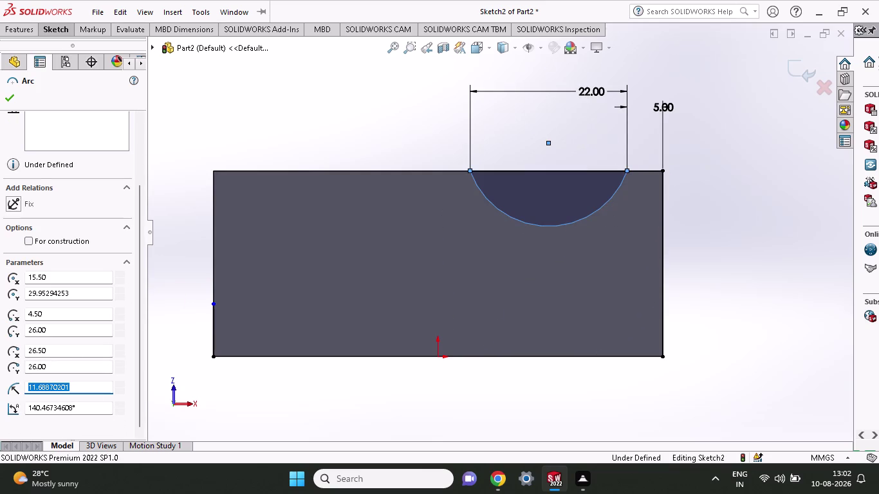
text(11)
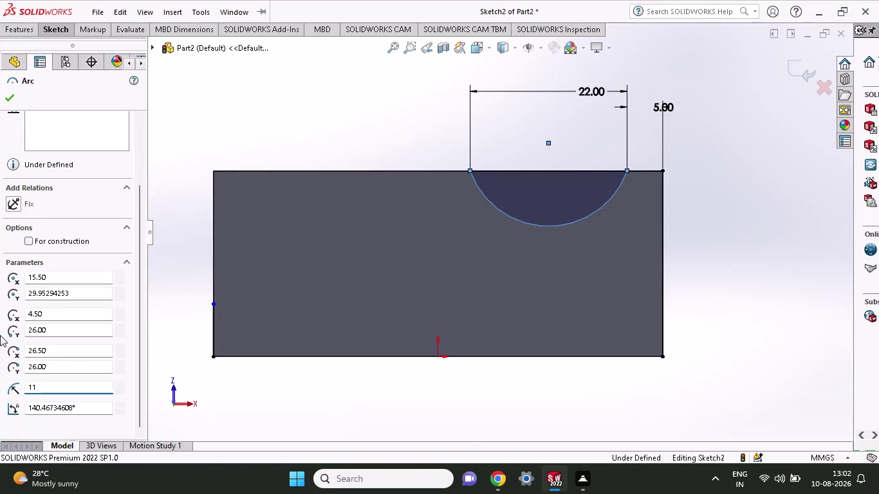
click(7, 103)
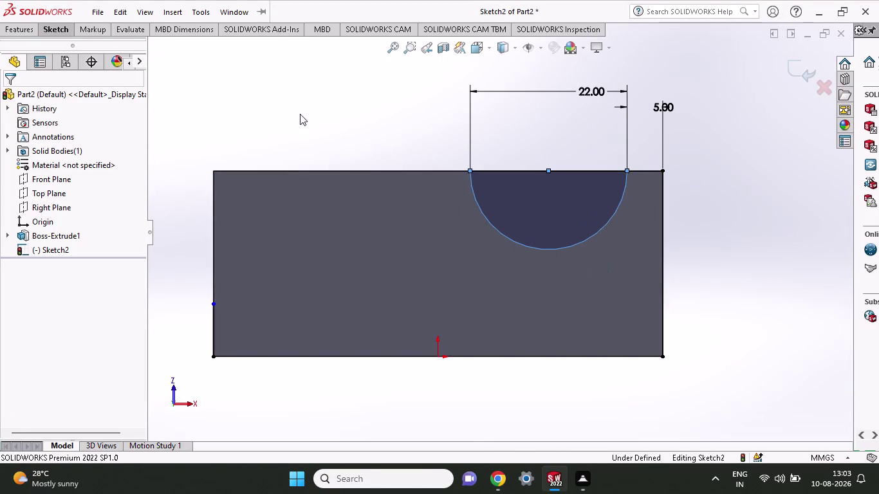
Draw a line along the top edge from the top-right corner to left of the slot.
click(51, 27)
click(76, 45)
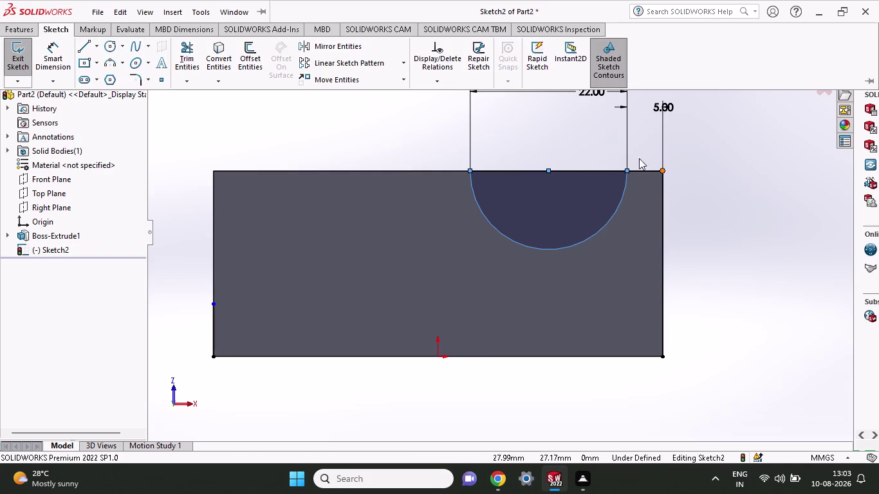
click(83, 51)
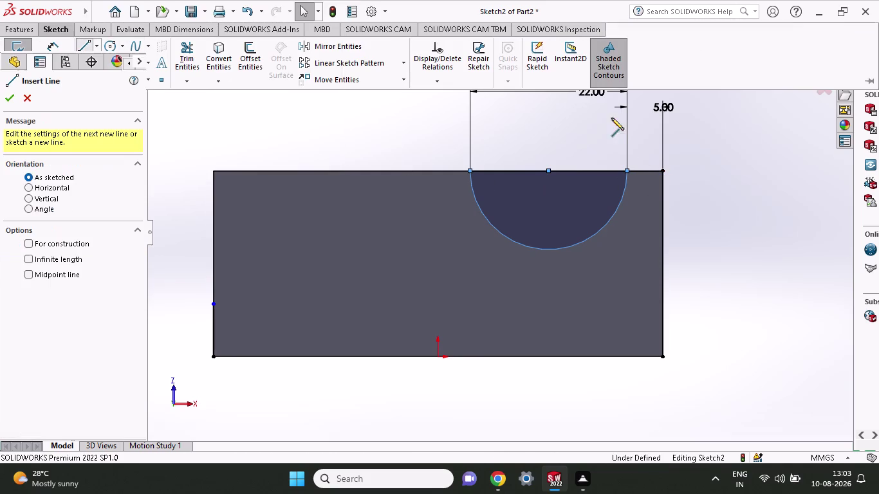
click(664, 172)
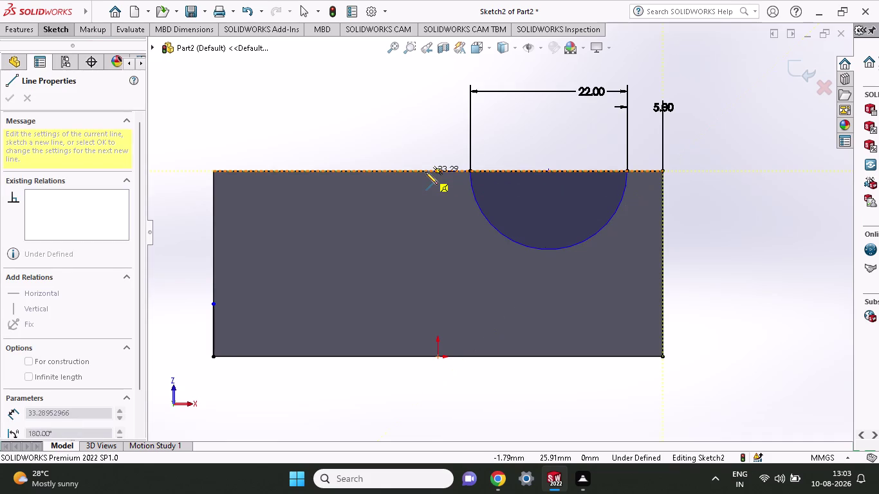
click(418, 171)
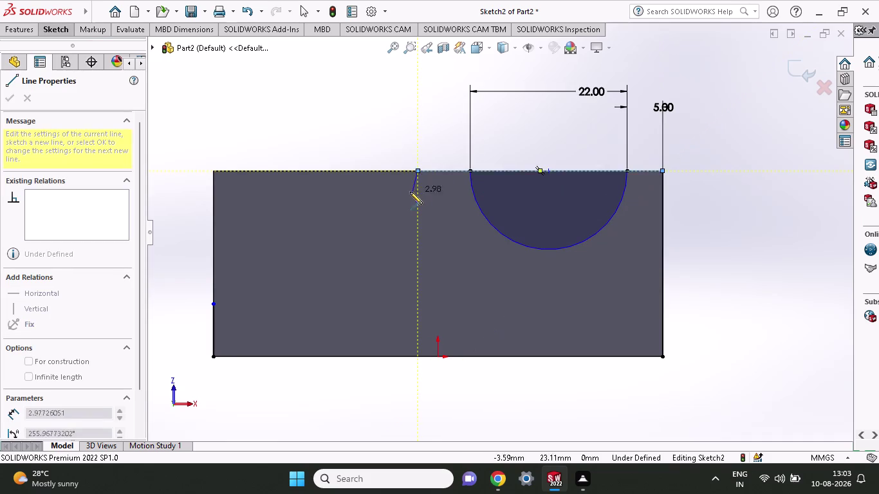
right_click(355, 109)
click(369, 122)
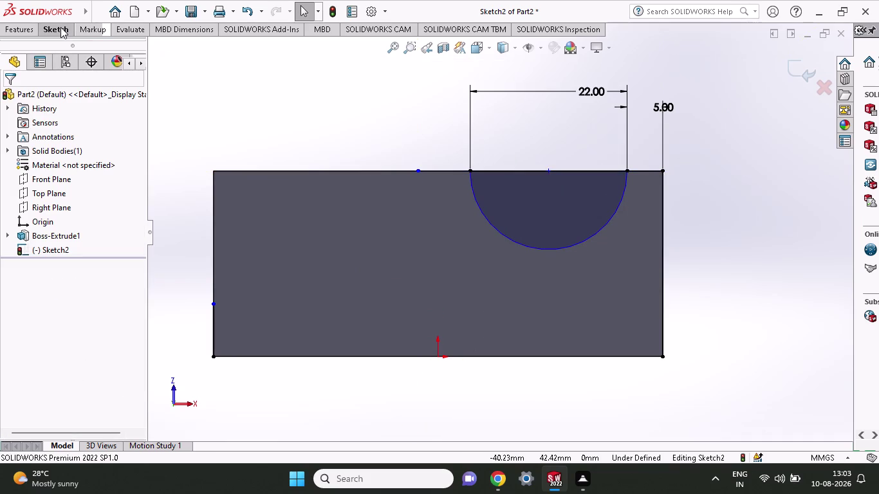
click(61, 27)
Dimension the line's left endpoint 34 mm from the top-right corner.
click(58, 49)
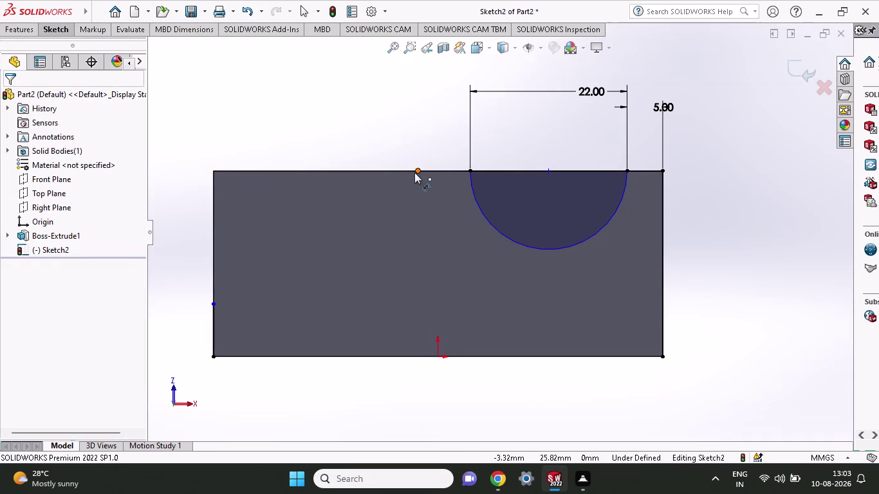
click(415, 173)
click(663, 171)
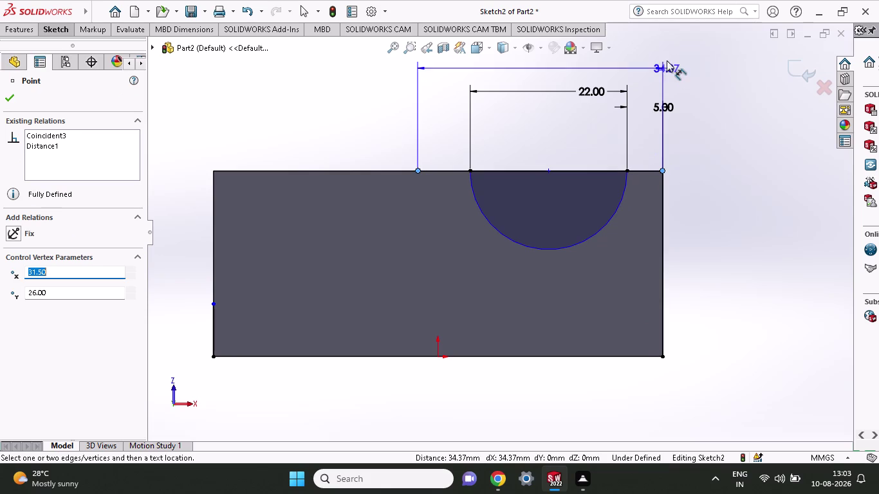
click(667, 63)
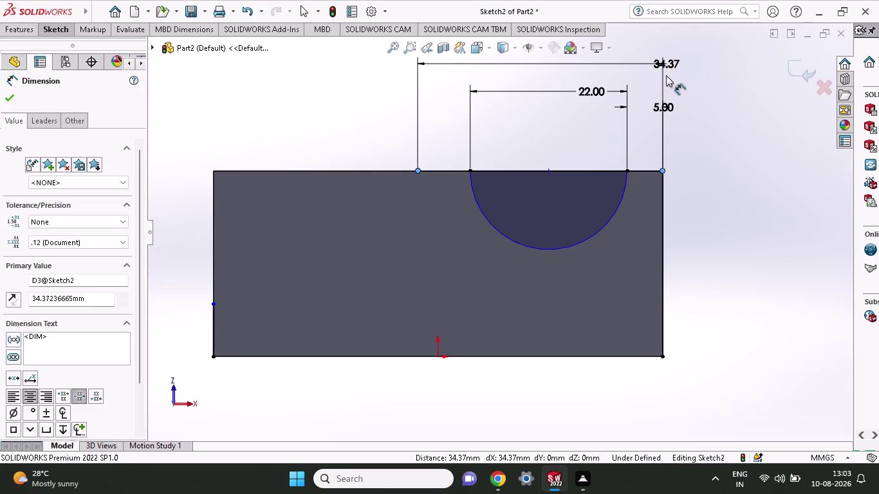
text(34)
key(Return)
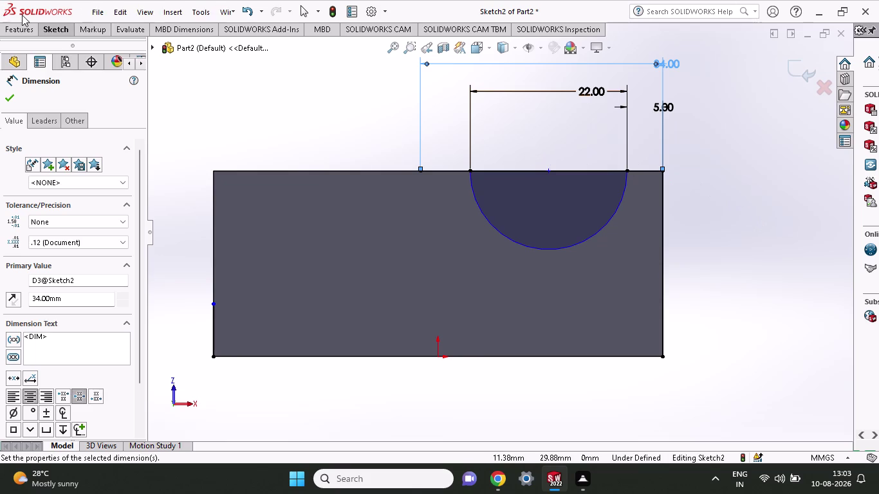
Start a line at the 34 mm point, discard it, and orbit the block into 3D.
click(65, 26)
click(79, 46)
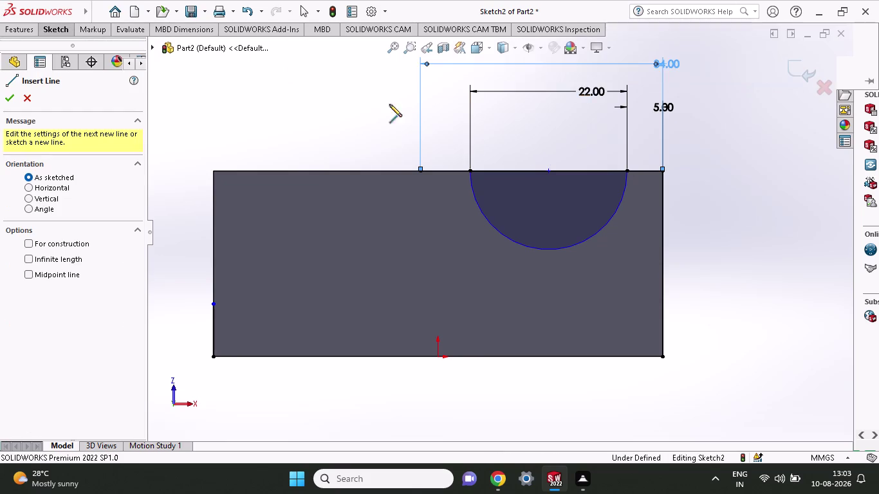
click(421, 172)
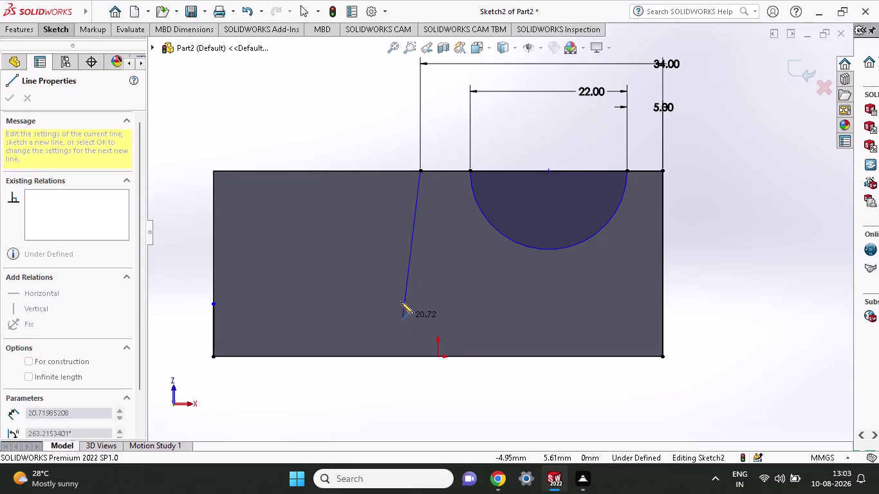
right_click(244, 113)
click(260, 125)
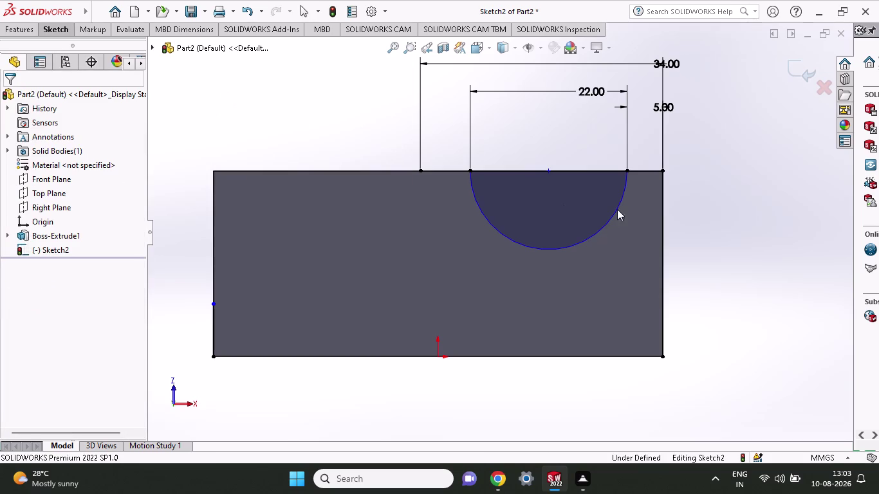
middle_drag(749, 193, 737, 218)
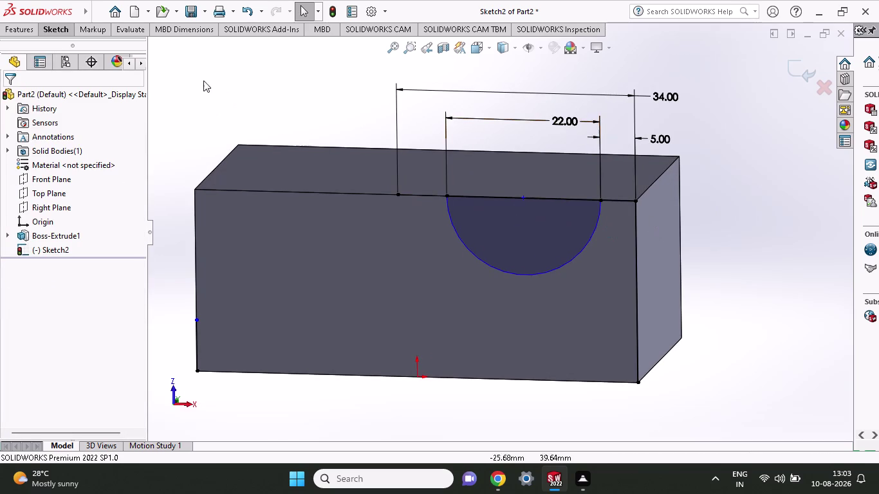
click(54, 33)
click(32, 34)
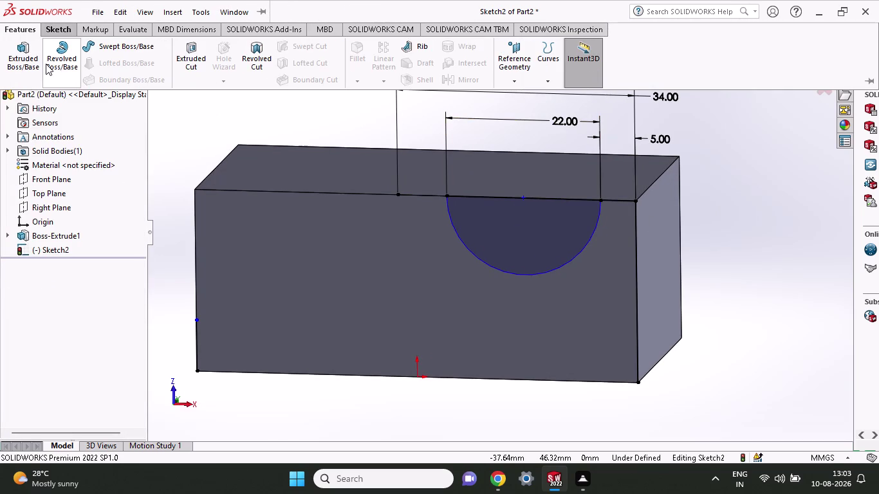
click(16, 60)
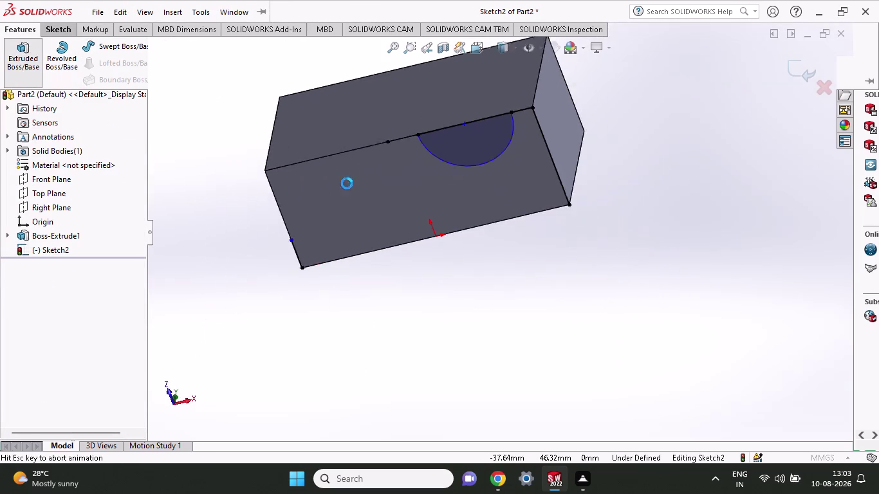
click(479, 143)
middle_drag(596, 119, 589, 199)
drag(442, 308, 477, 101)
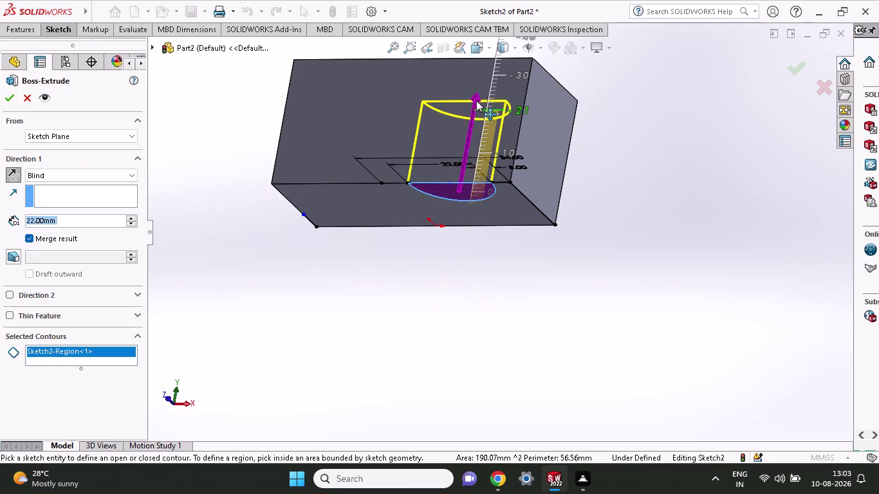
drag(476, 101, 486, 64)
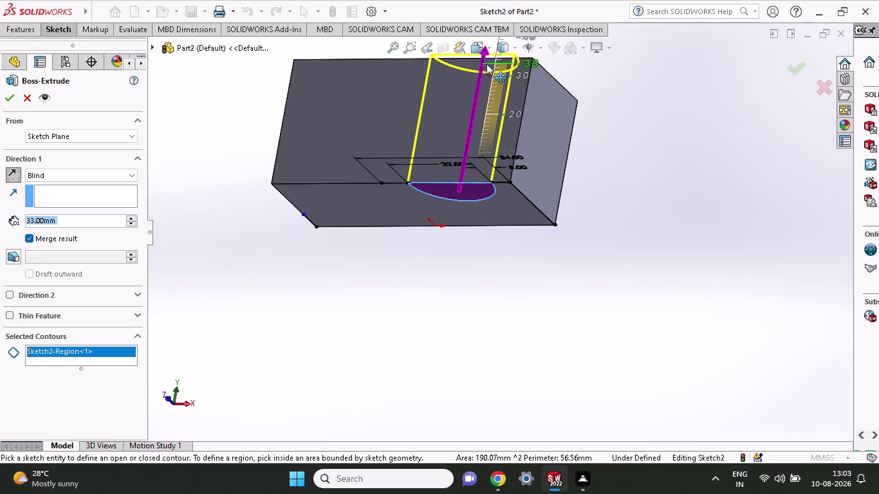
drag(487, 64, 487, 67)
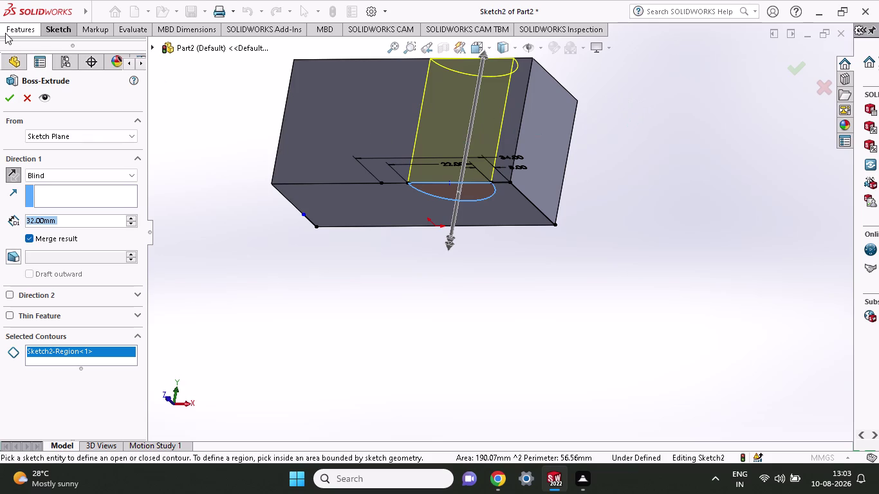
click(12, 98)
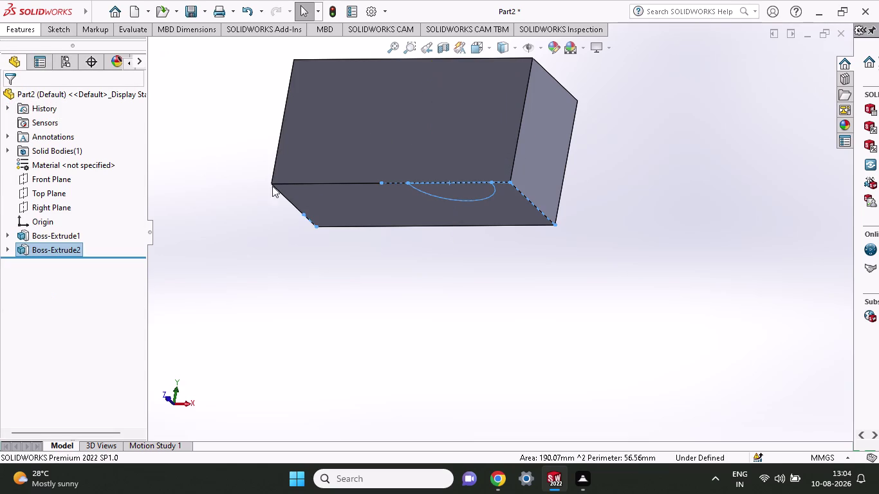
middle_drag(611, 137, 622, 128)
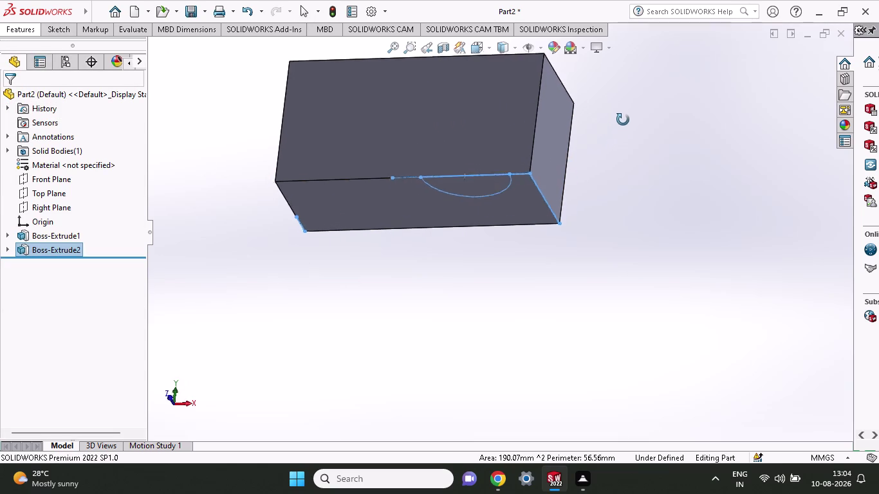
middle_drag(621, 128, 625, 113)
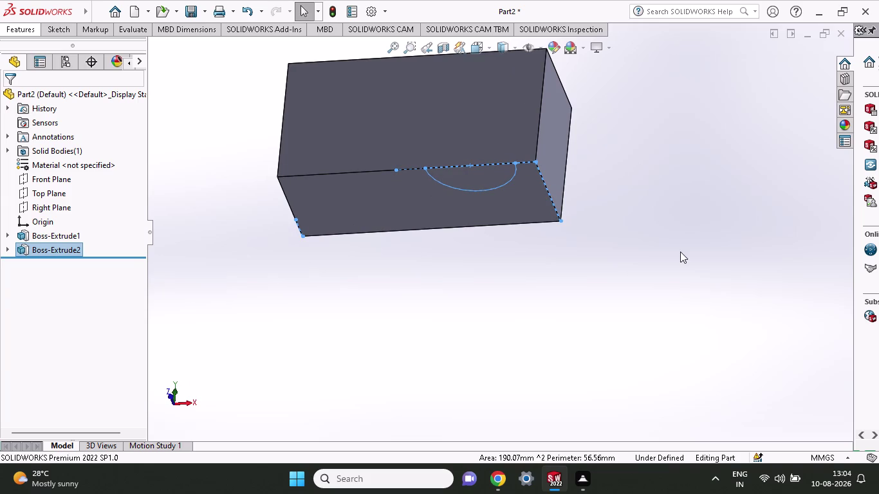
key(ctrl+z)
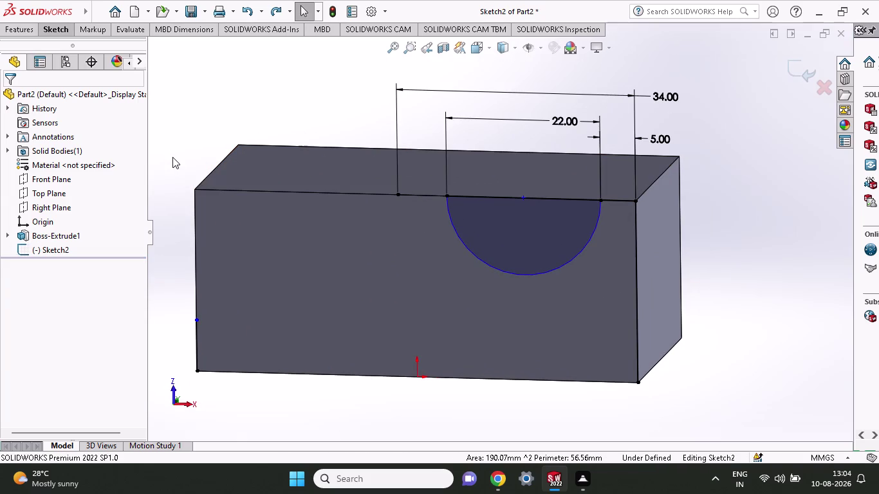
click(32, 25)
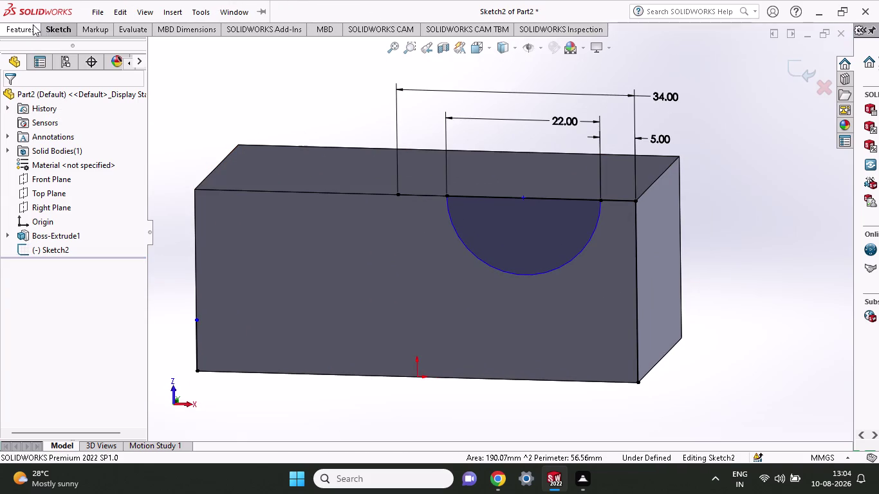
Extrude-cut the semicircle region Blind 32 mm and orbit to inspect the resulting slot.
click(201, 69)
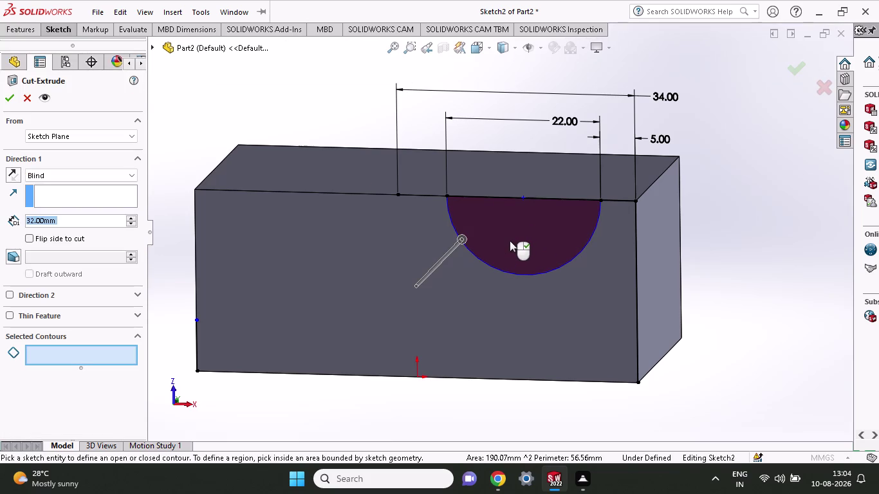
click(510, 241)
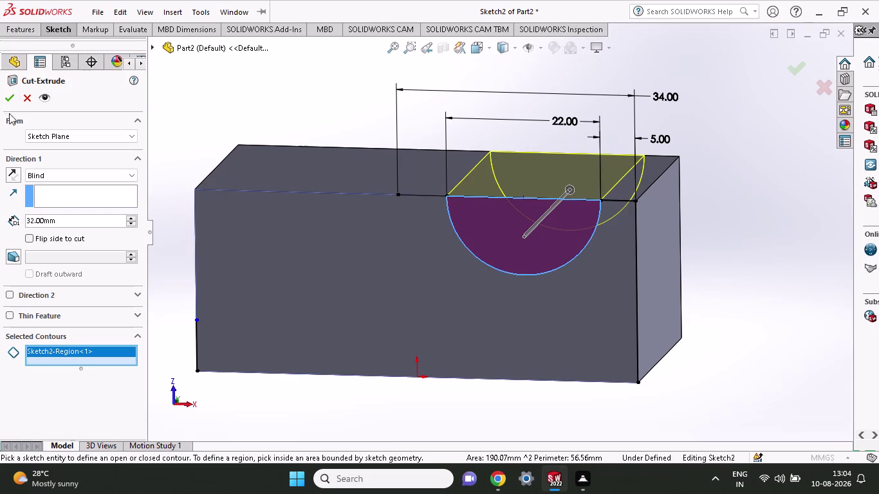
click(7, 97)
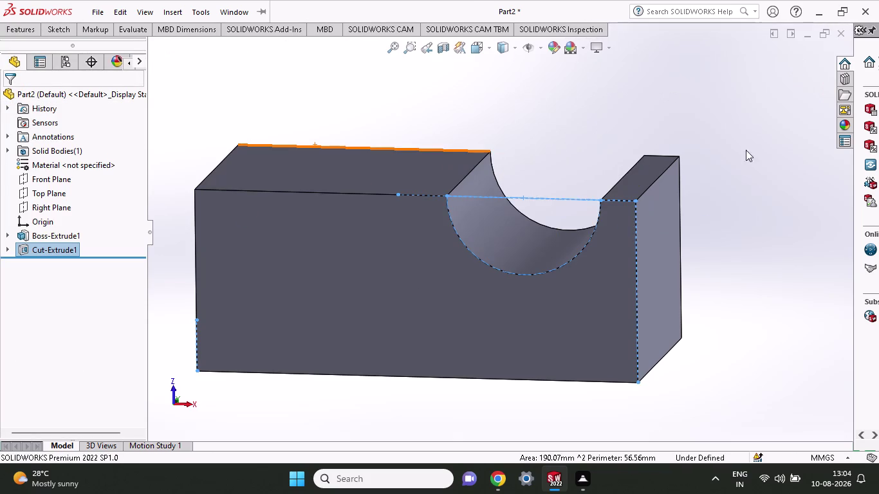
middle_drag(755, 211, 780, 202)
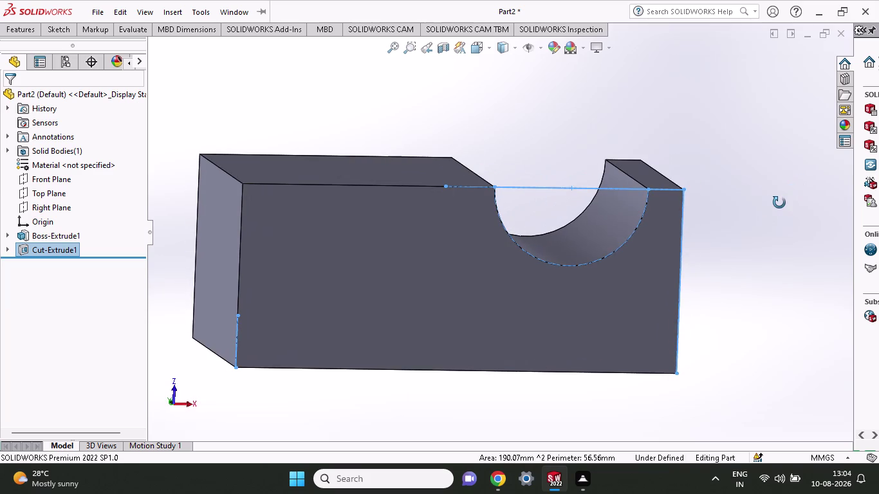
middle_drag(779, 202, 770, 207)
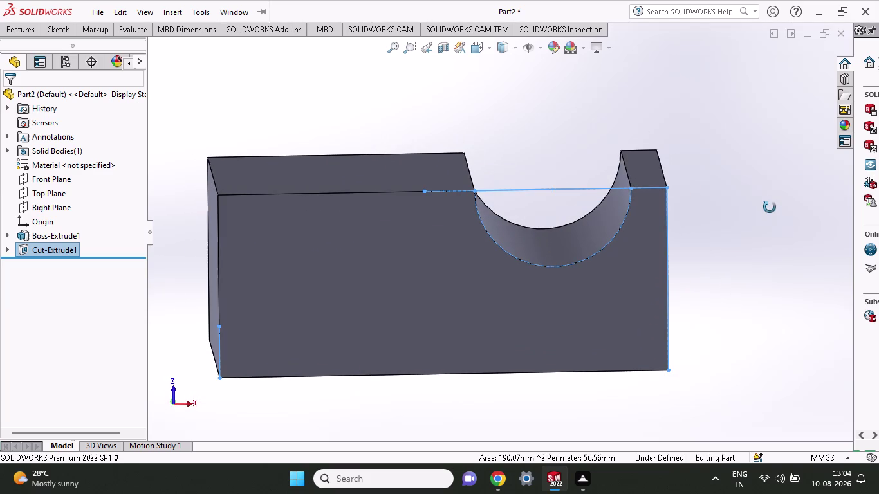
middle_drag(770, 207, 773, 197)
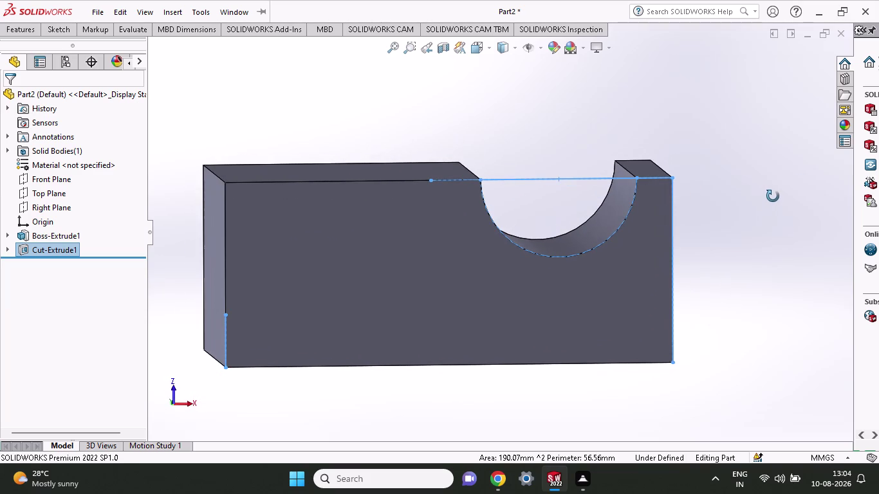
middle_drag(773, 196, 773, 201)
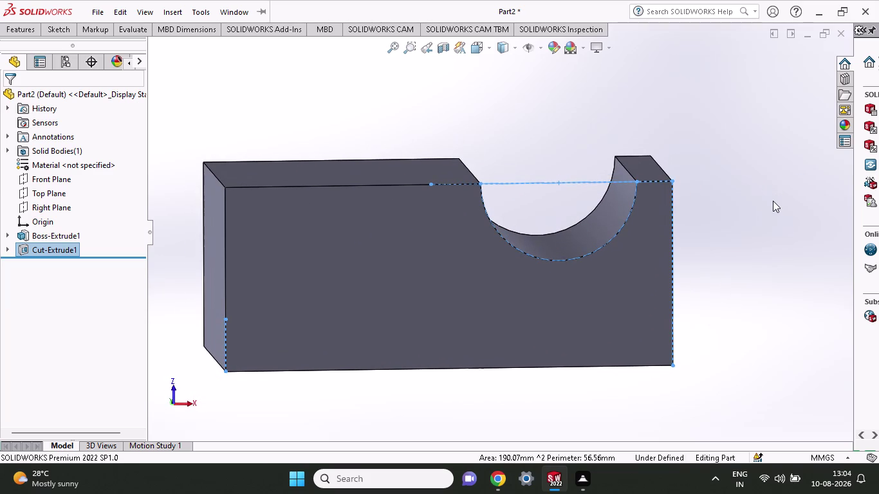
scroll(up, 3)
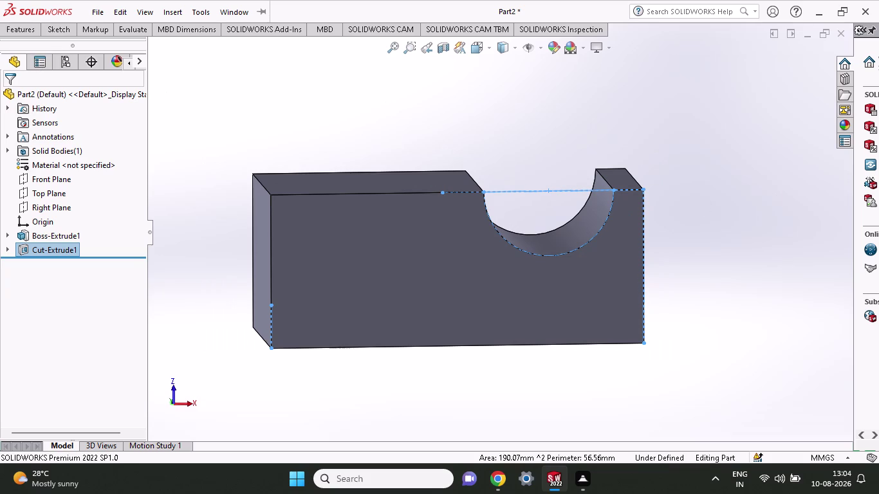
Start a new sketch on the block's front face, viewed normal to it.
click(49, 29)
click(83, 45)
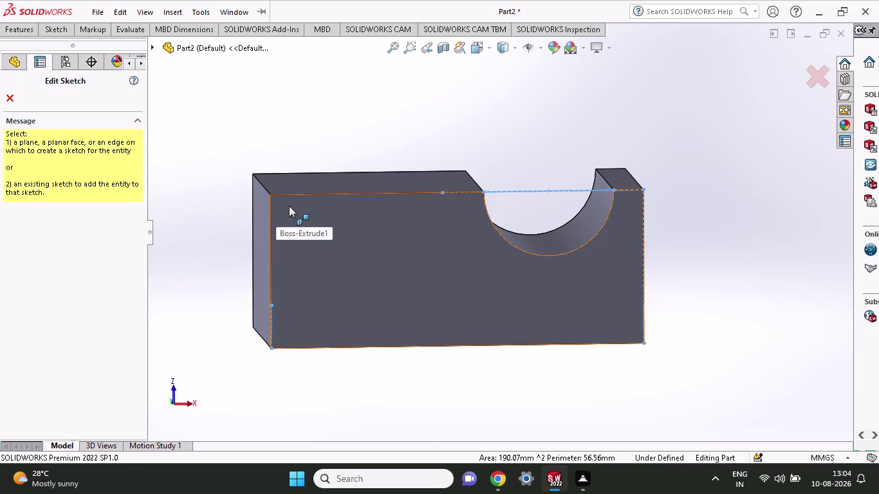
click(289, 206)
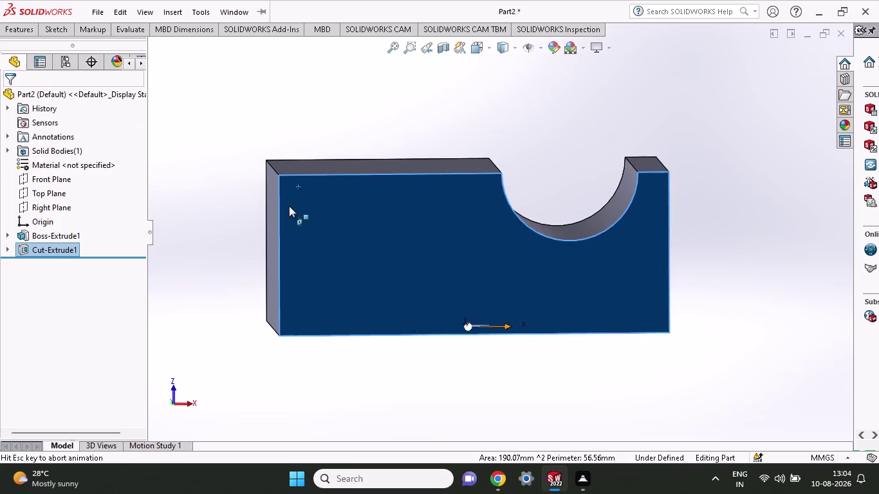
middle_click(380, 104)
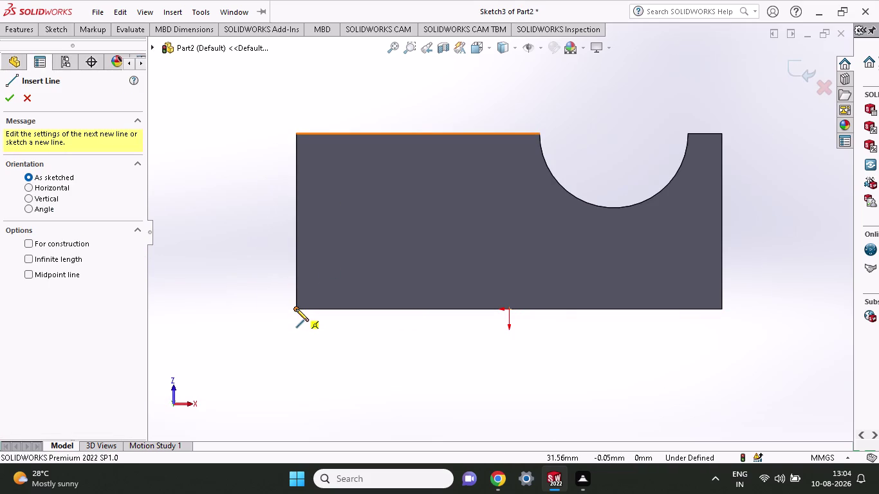
Draw a slanted line from the bottom-left corner up to the top edge.
click(296, 309)
click(376, 134)
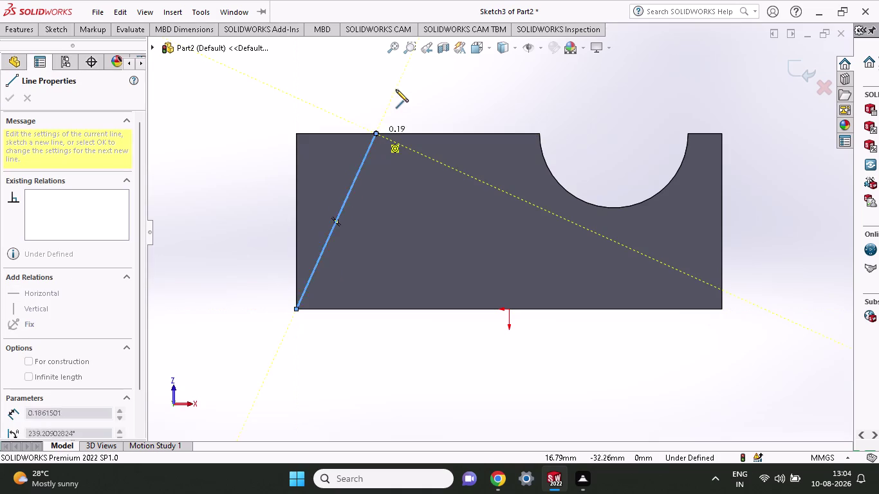
right_click(396, 88)
click(416, 96)
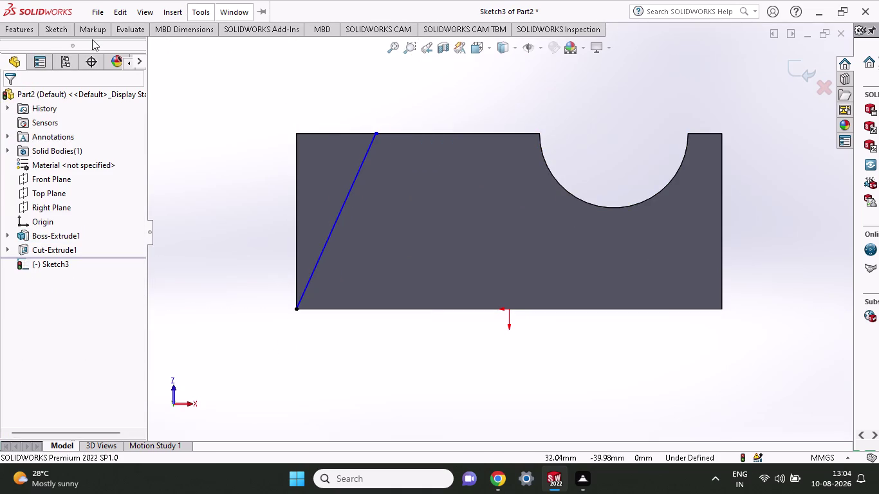
click(47, 33)
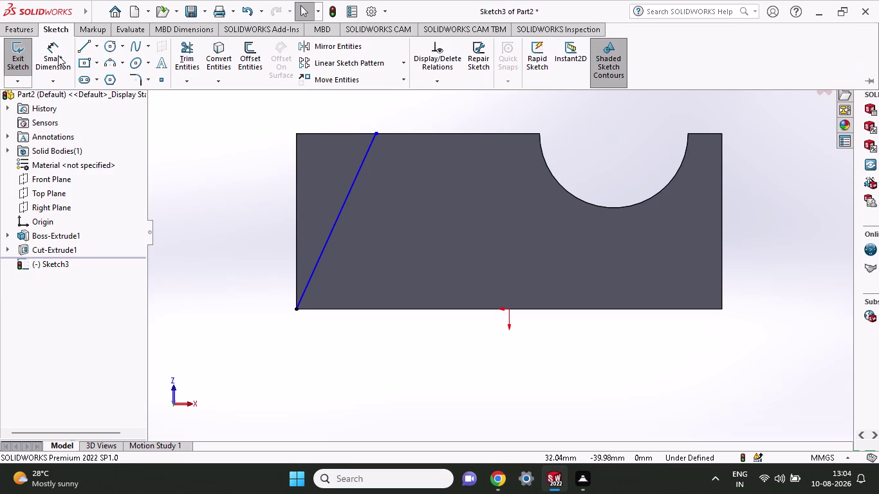
click(81, 49)
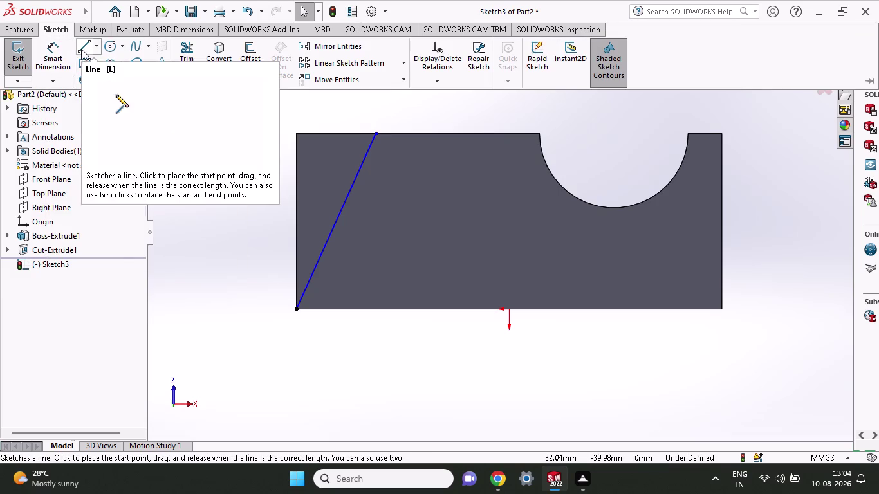
click(376, 134)
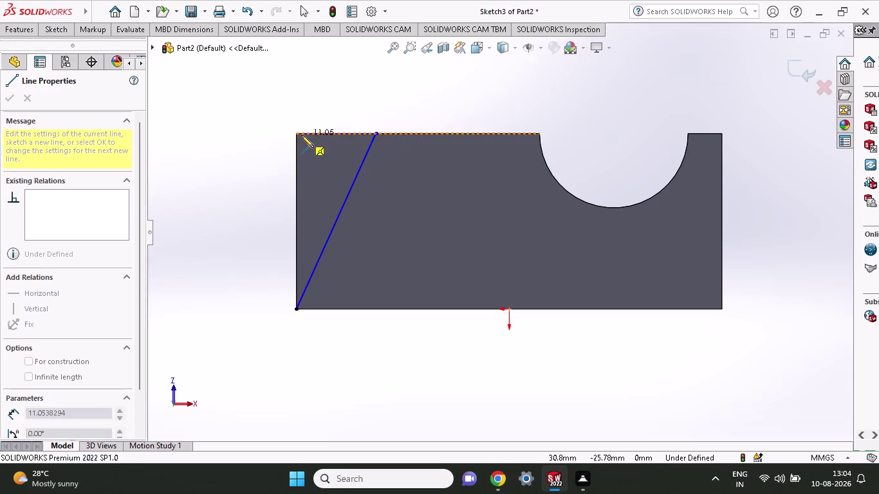
Draw a line from the top-left corner down the block's left edge.
click(295, 135)
click(296, 308)
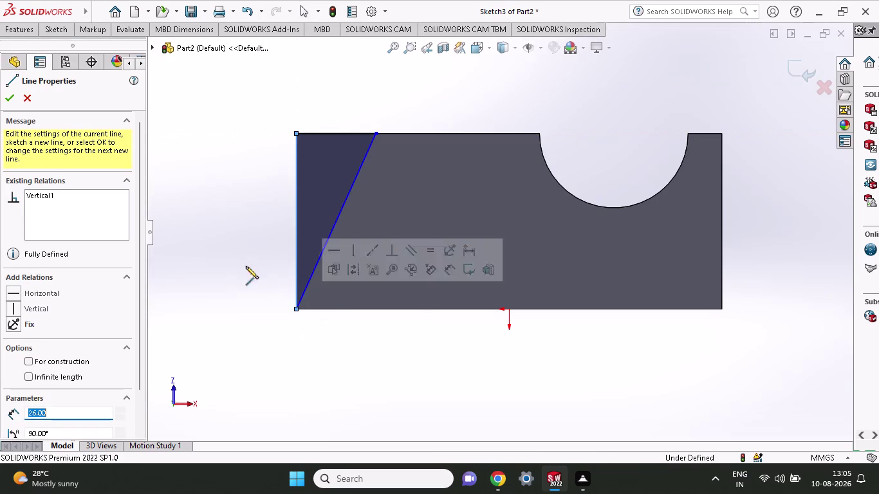
right_click(243, 247)
click(261, 260)
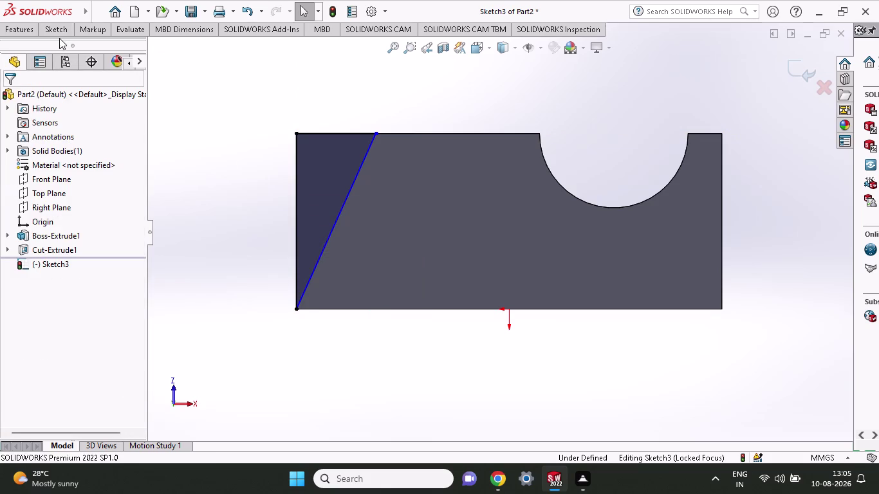
Dimension the slanted line's top end 17 mm from the top-left corner.
click(59, 38)
click(59, 27)
click(58, 51)
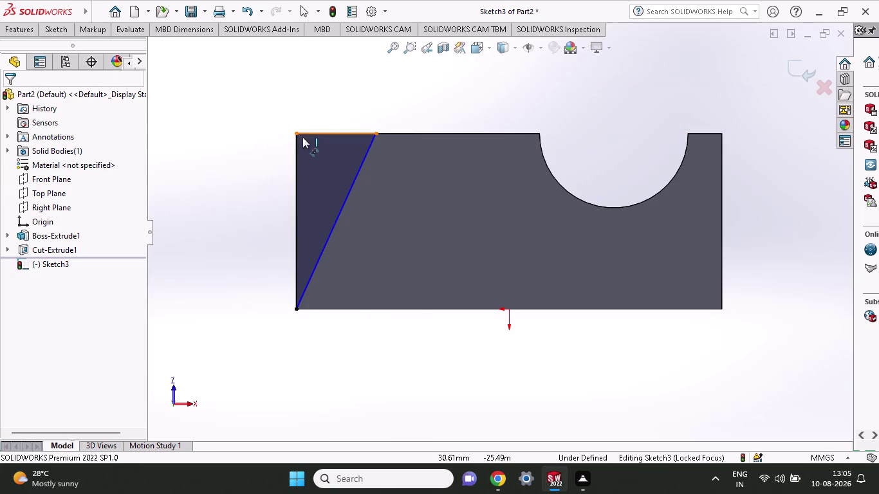
click(293, 134)
click(374, 132)
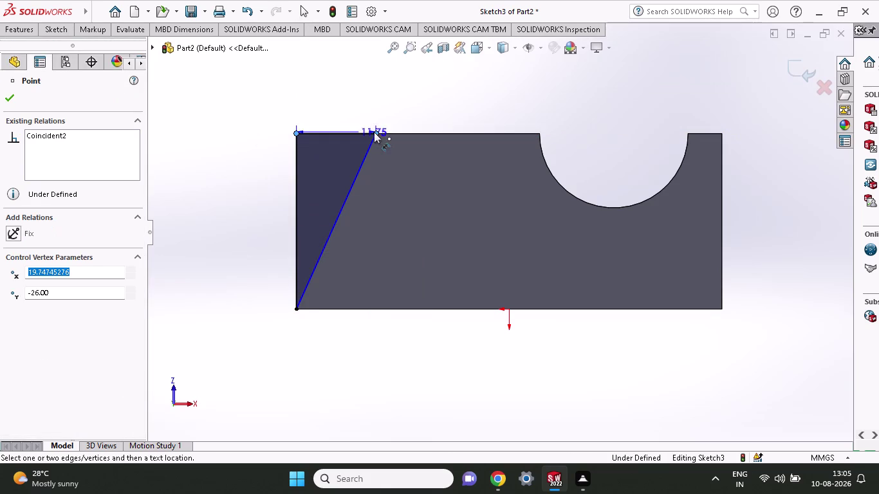
click(361, 76)
text(1)
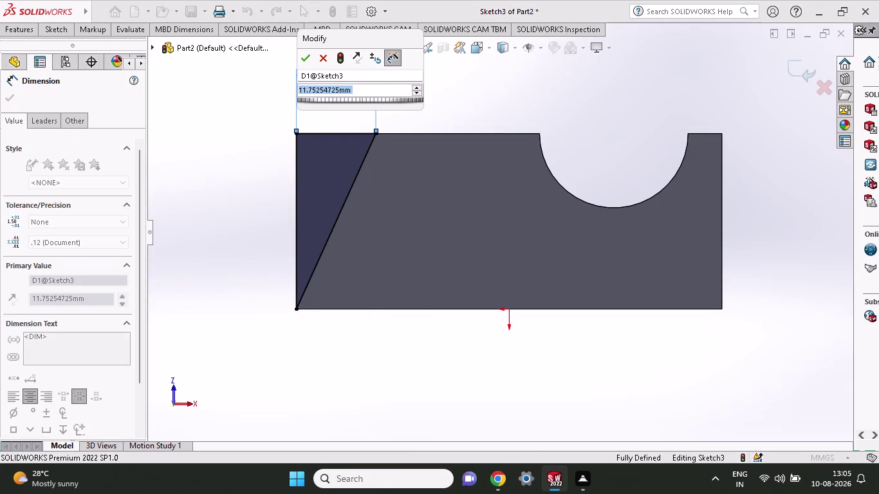
text(7)
key(Return)
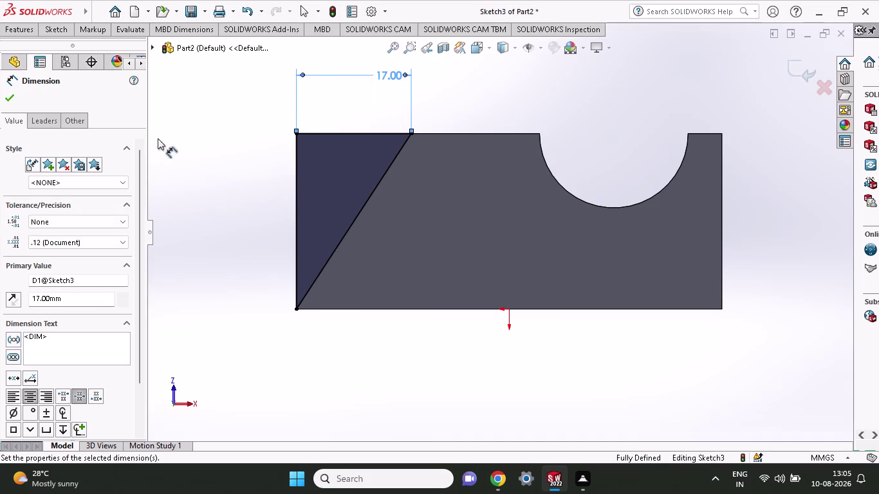
Preview a Blind 32 mm extruded cut of the corner sketch, then cancel it.
click(52, 25)
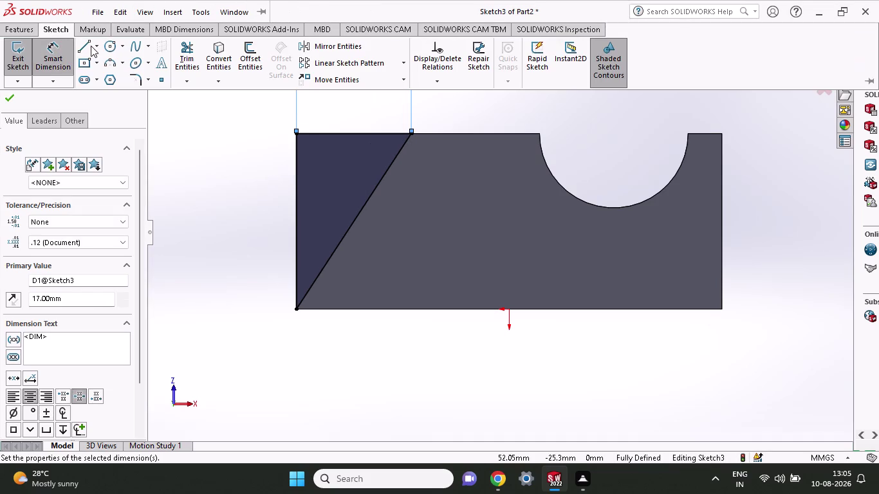
click(25, 28)
click(181, 51)
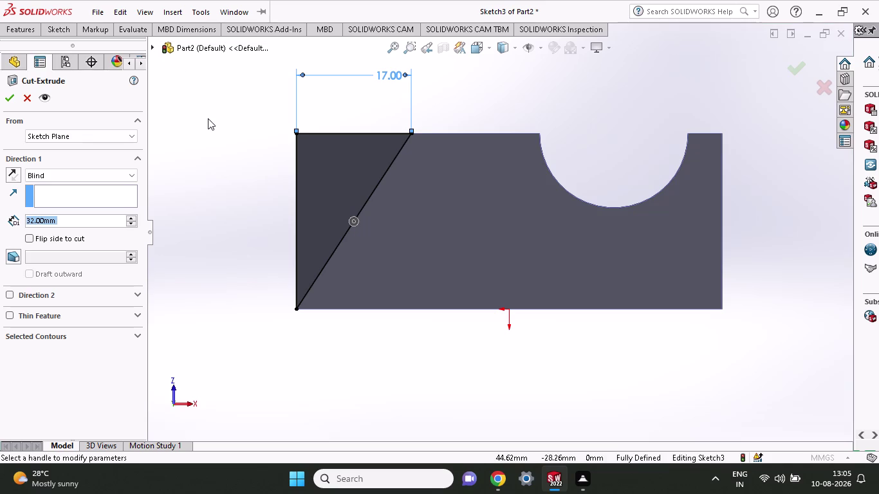
middle_drag(208, 118, 224, 190)
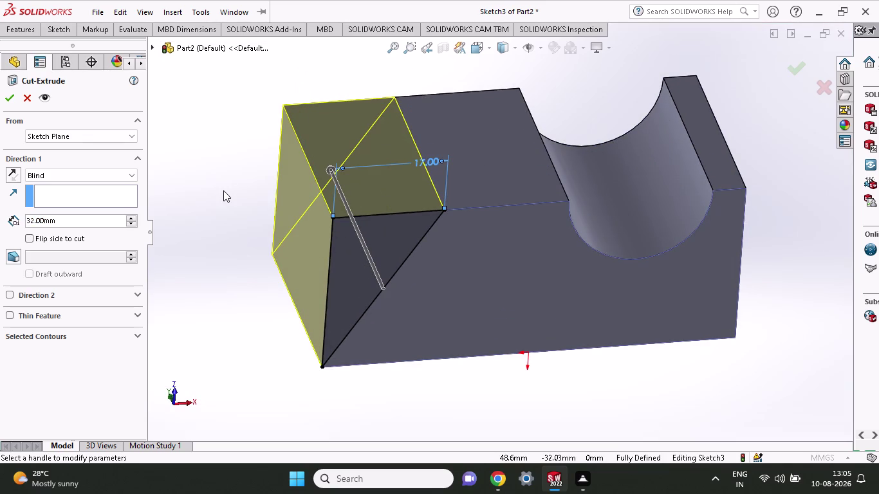
key(Escape)
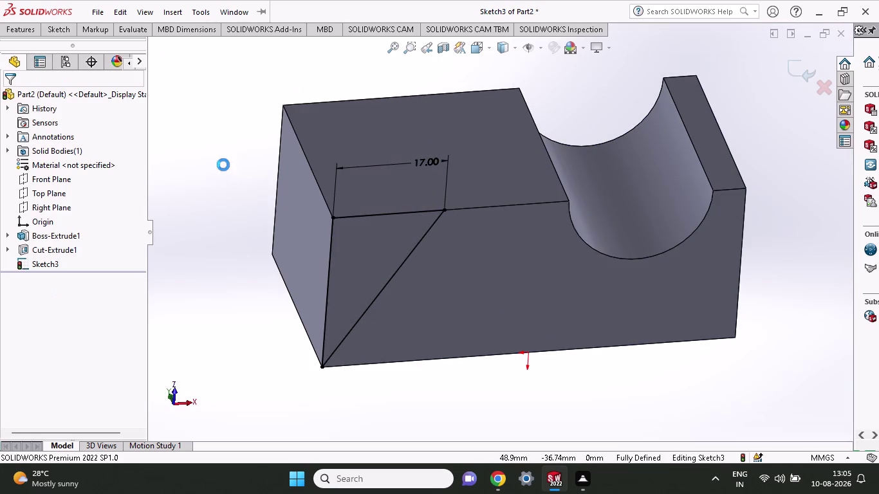
Delete the vertical line on the block's left end and turn back to the sketch.
click(331, 271)
key(Delete)
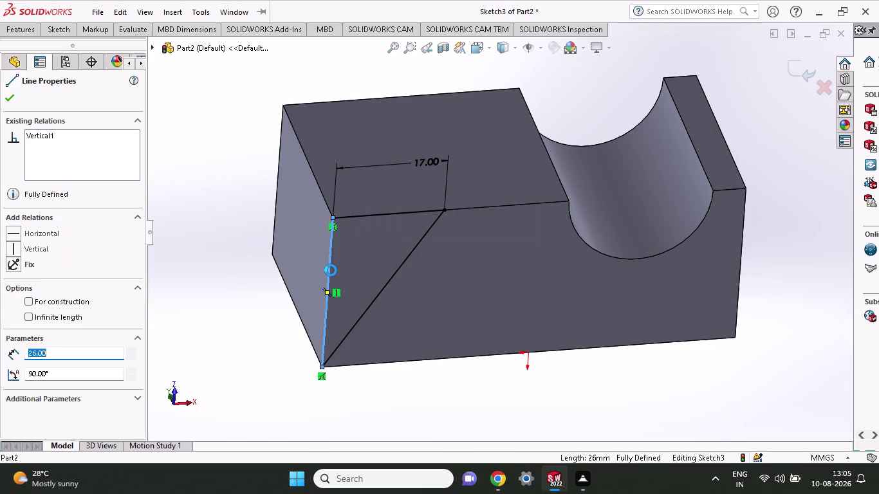
middle_drag(264, 209, 243, 143)
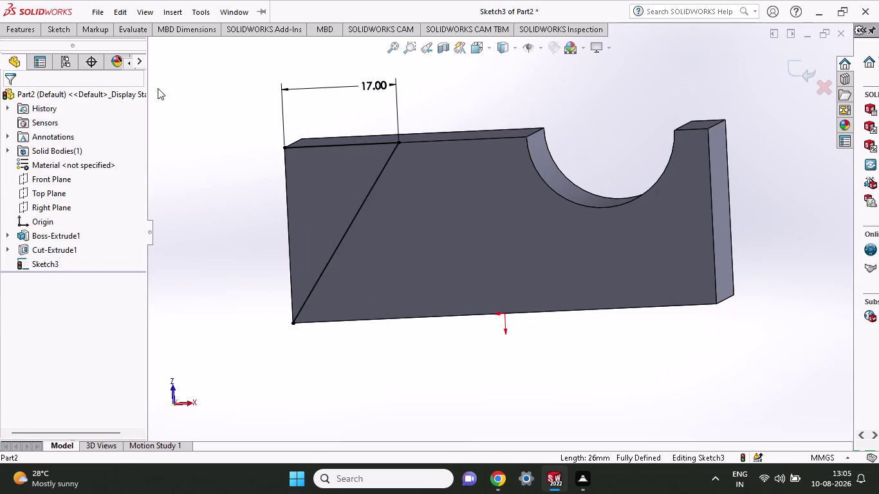
Draw a short line partway up the left end from the bottom-left corner.
click(54, 26)
click(76, 48)
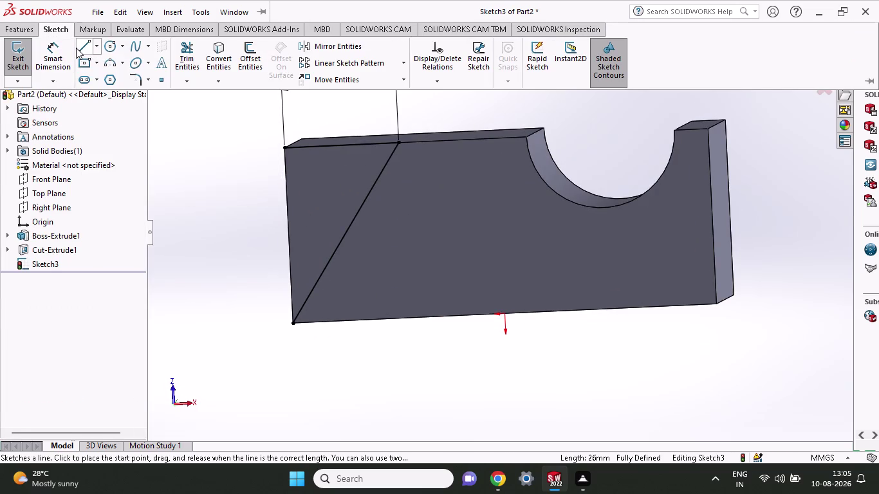
click(292, 326)
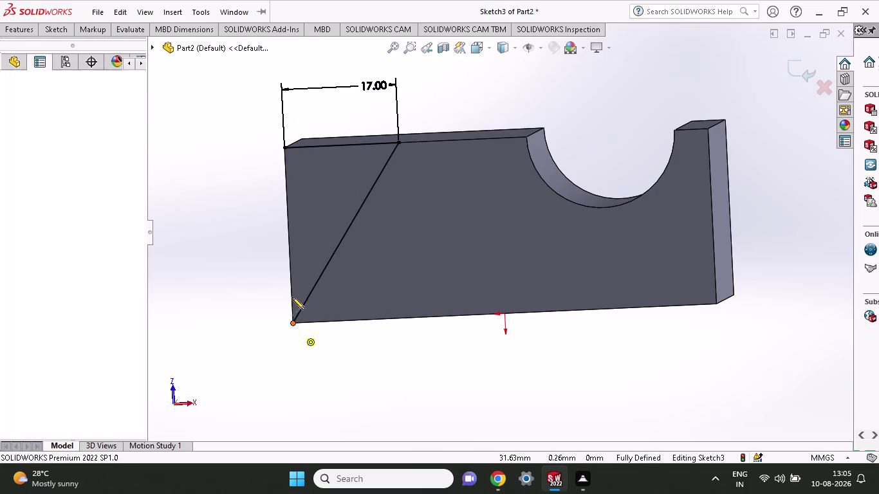
click(289, 227)
right_click(219, 223)
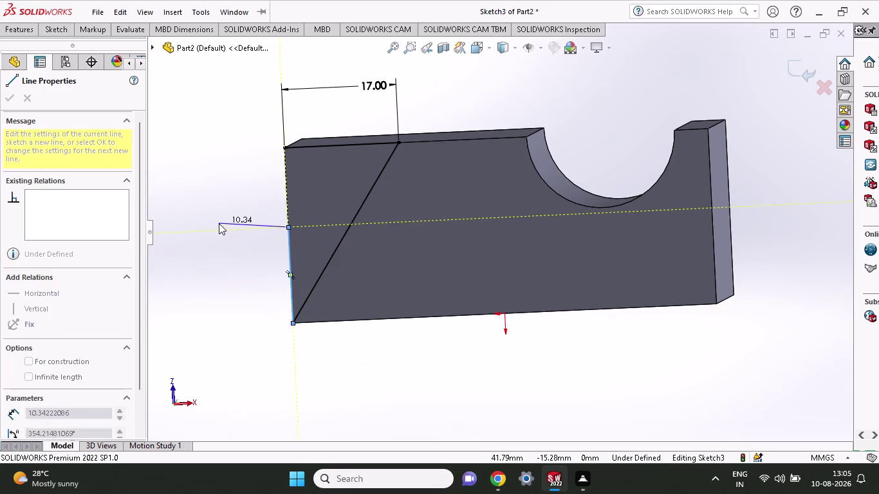
click(232, 230)
click(62, 35)
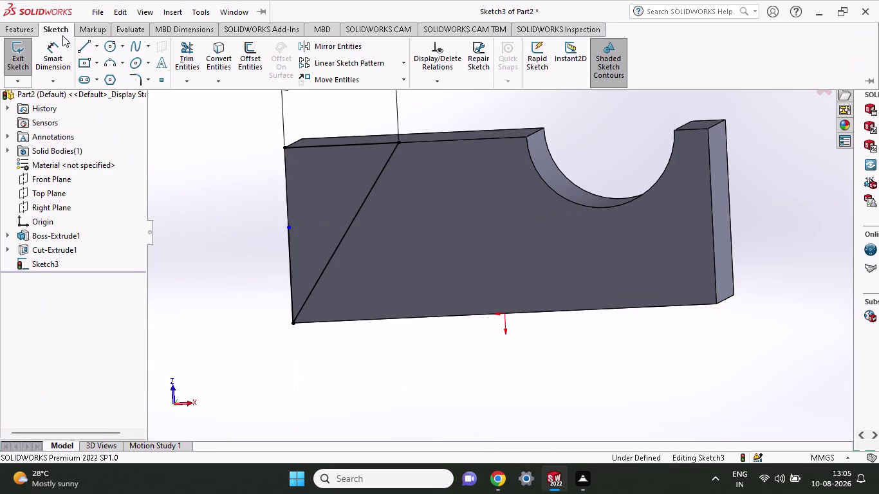
click(63, 62)
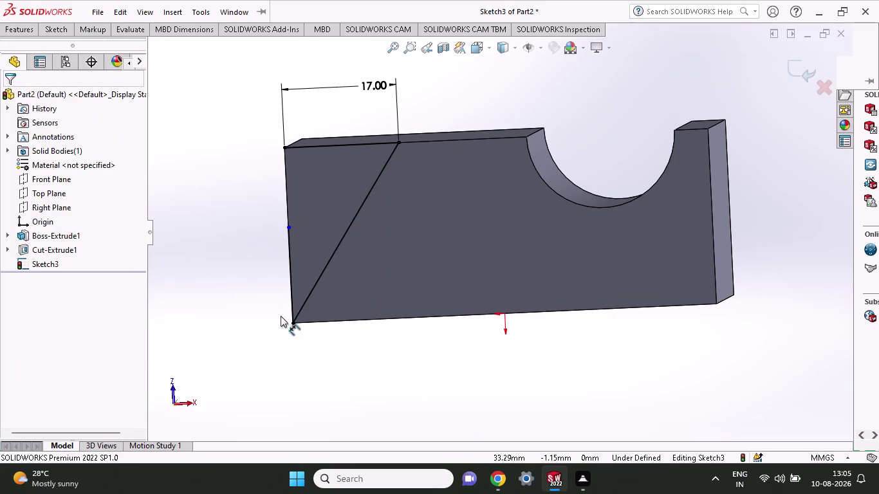
Dimension the new left-end point 9 mm above the bottom corner.
click(294, 322)
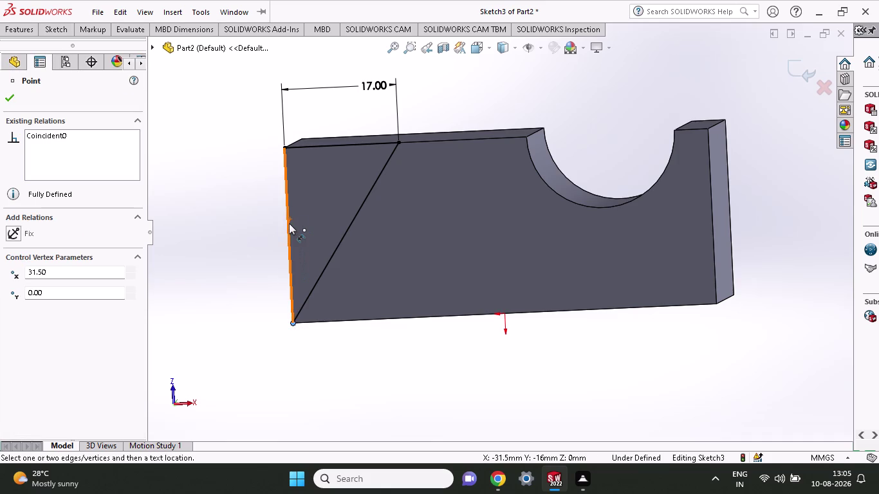
click(289, 225)
click(246, 237)
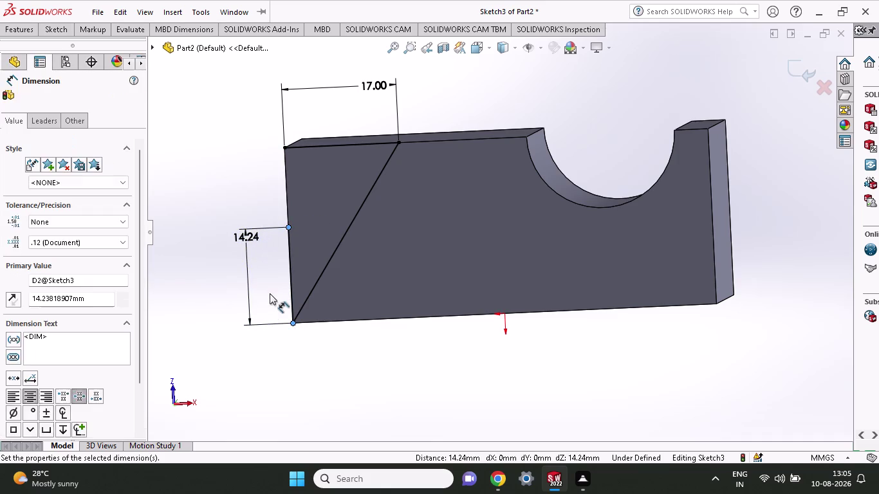
key(9)
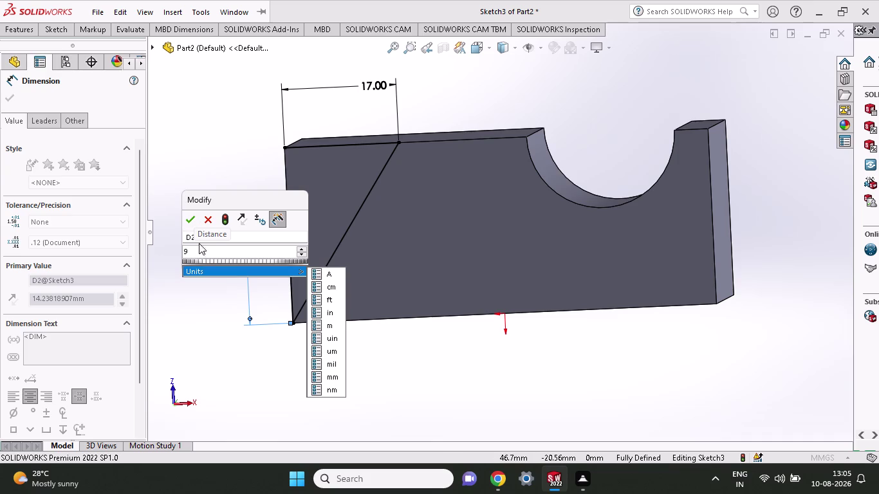
click(192, 222)
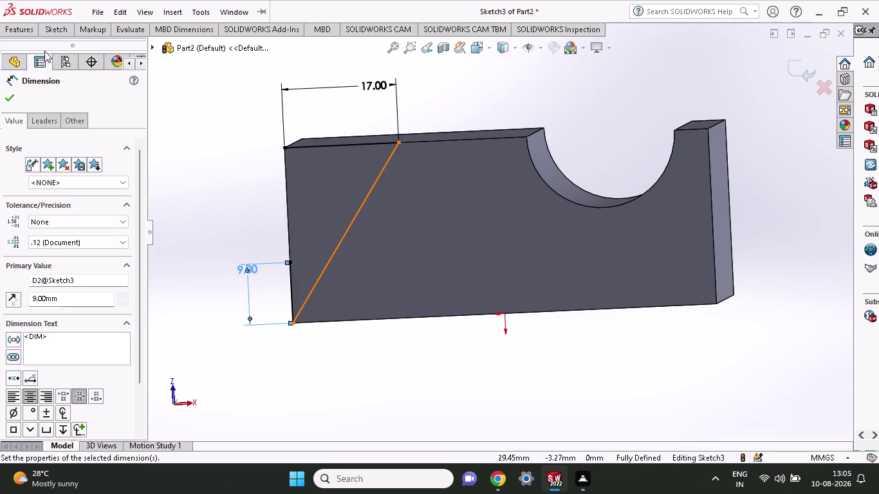
Delete the old slanted diagonal line.
click(18, 29)
click(49, 27)
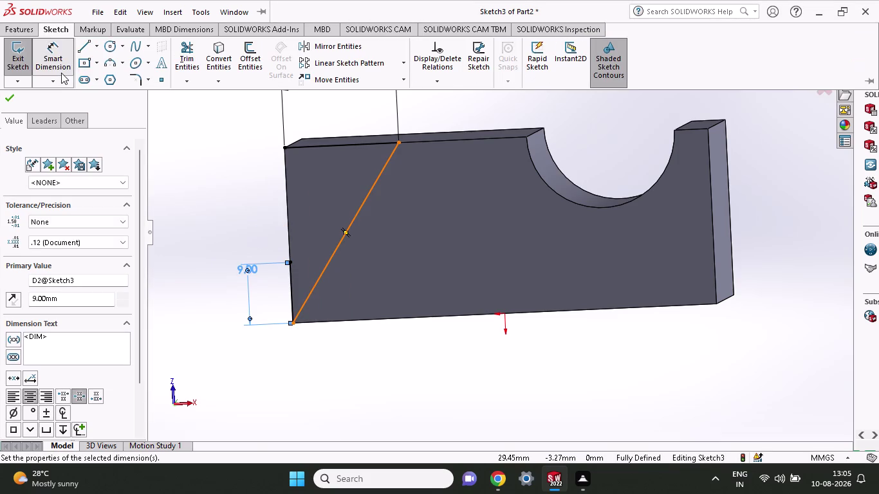
click(85, 51)
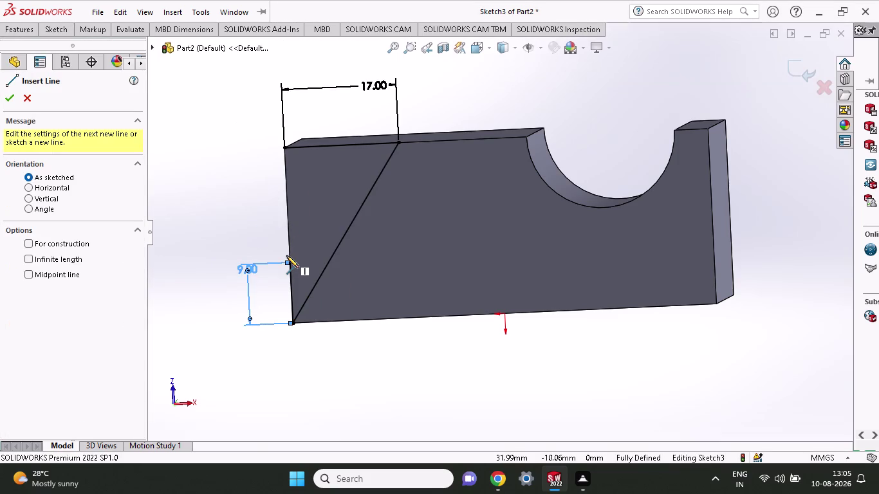
key(Escape)
click(312, 286)
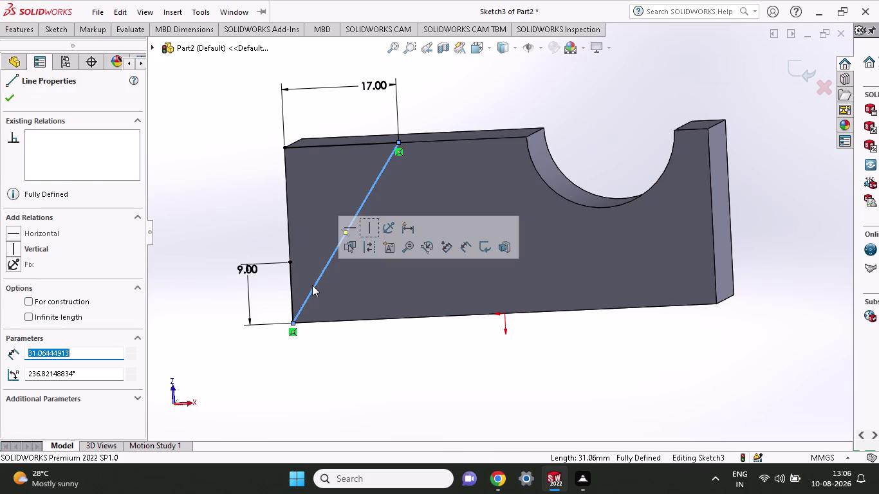
key(Delete)
Draw lines from the 9 mm point to the 17 mm mark and up to the top corner.
click(43, 32)
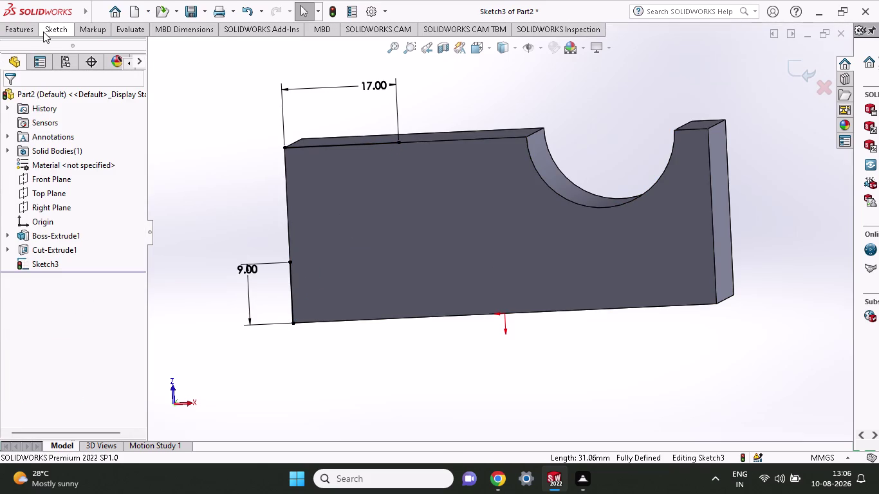
click(81, 54)
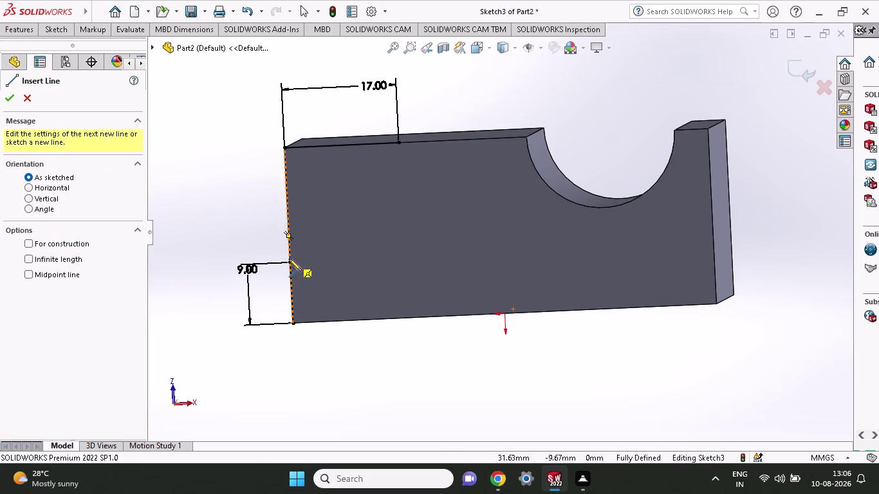
click(289, 265)
click(399, 145)
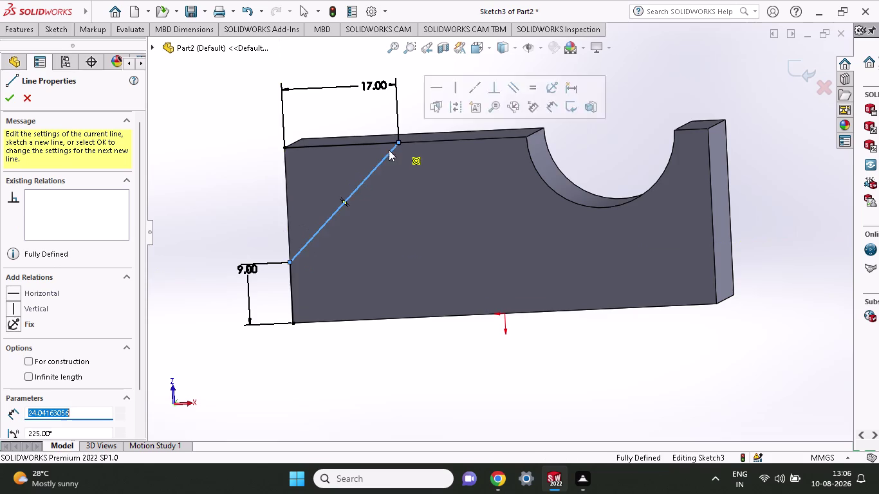
key(Escape)
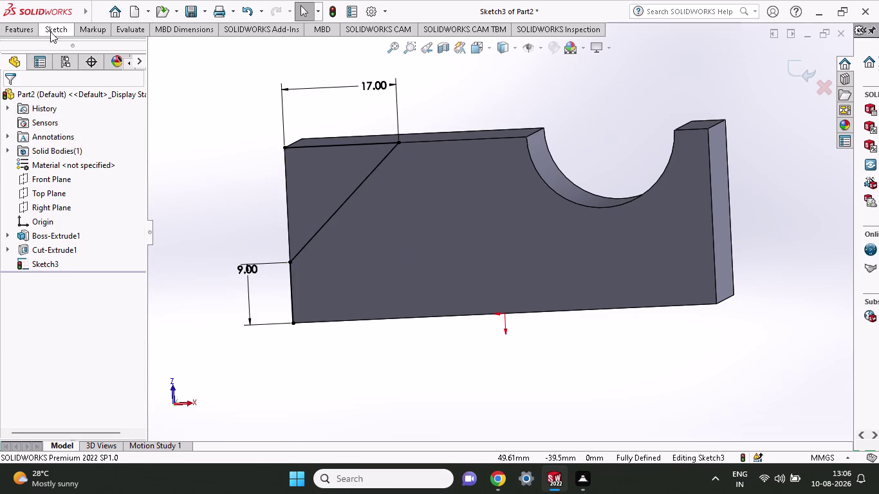
click(47, 26)
click(78, 50)
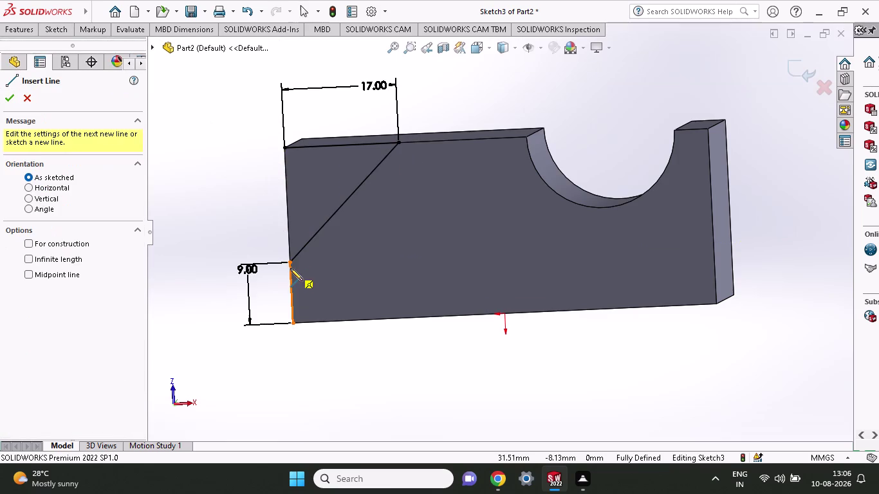
click(290, 264)
click(288, 147)
key(Escape)
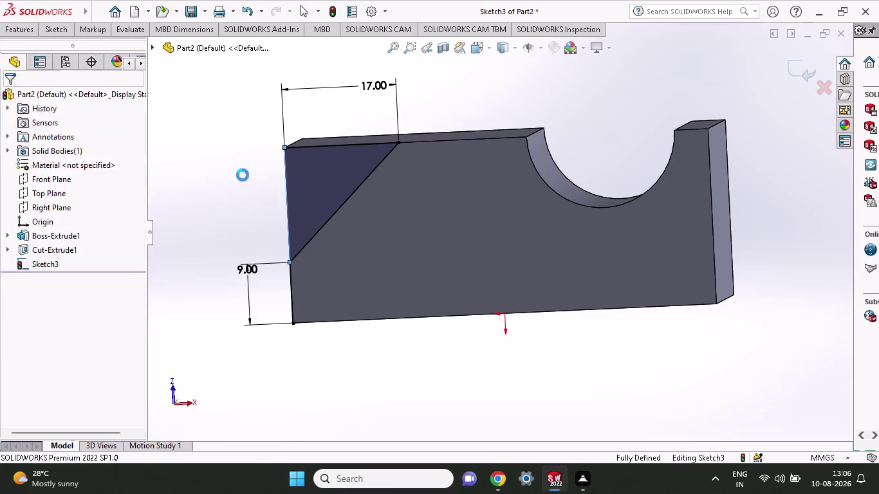
Extrude-cut the triangular Sketch3 region through the block, then orbit to inspect the angled end.
click(32, 31)
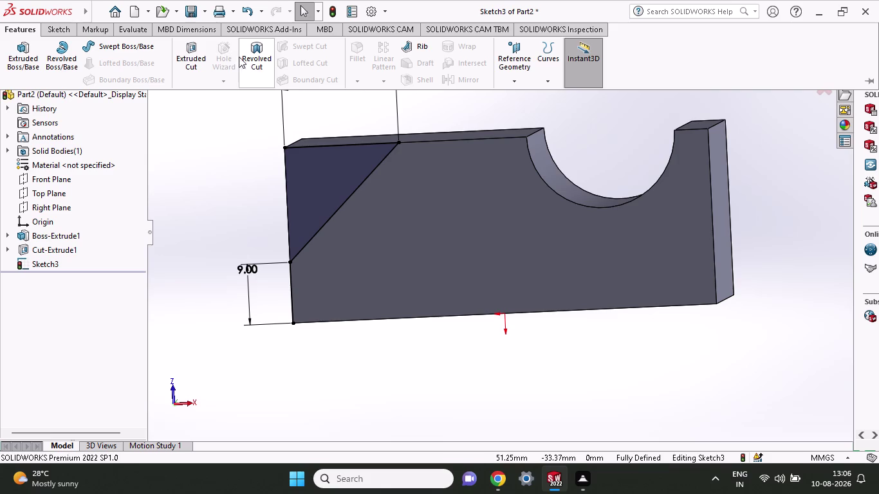
click(177, 55)
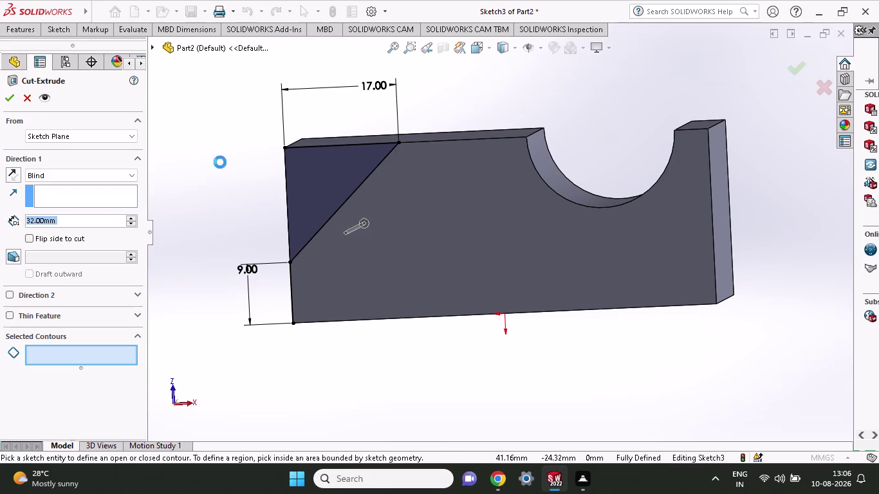
middle_drag(220, 162, 242, 230)
click(344, 236)
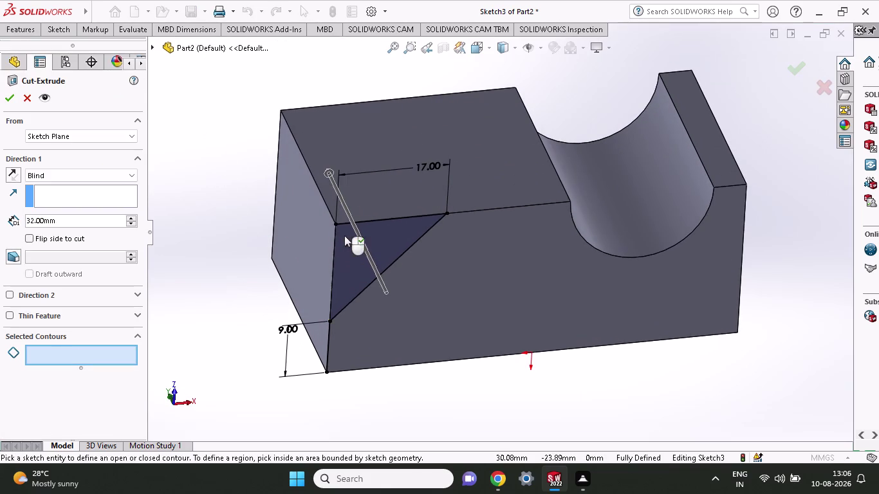
click(7, 102)
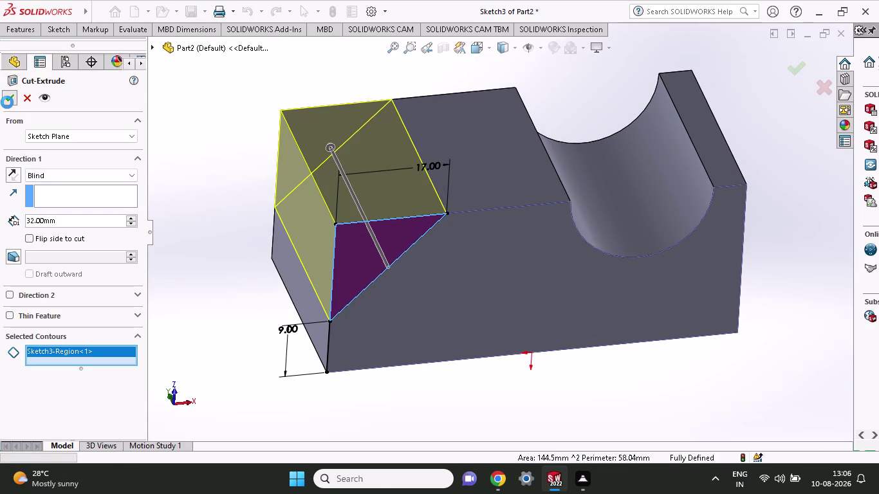
middle_drag(527, 405, 507, 378)
scroll(up, 3)
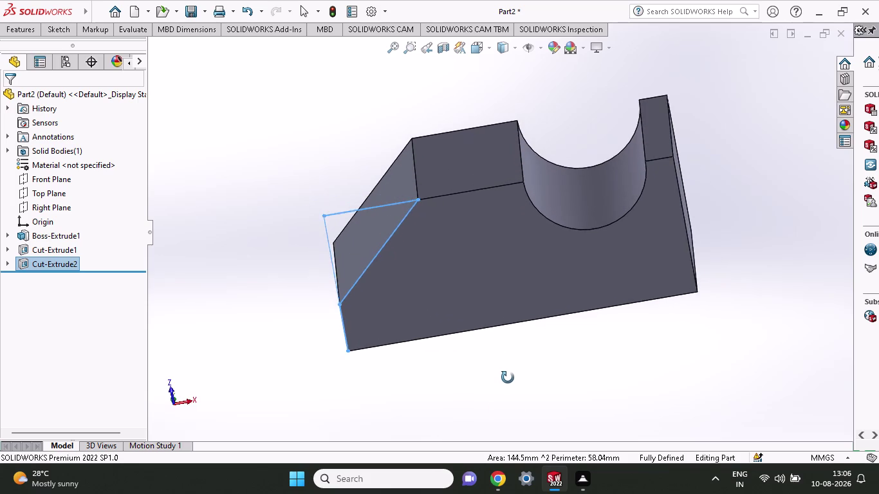
middle_drag(507, 377, 504, 348)
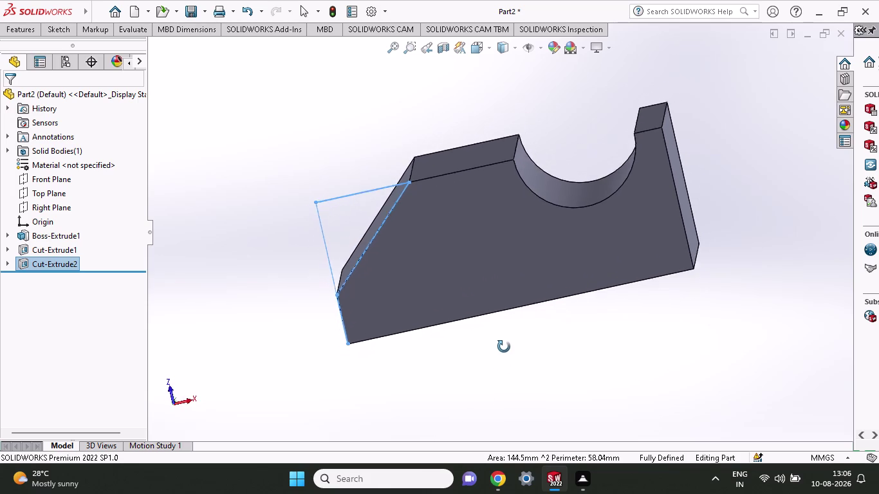
middle_drag(504, 348, 504, 347)
scroll(up, 3)
middle_click(548, 356)
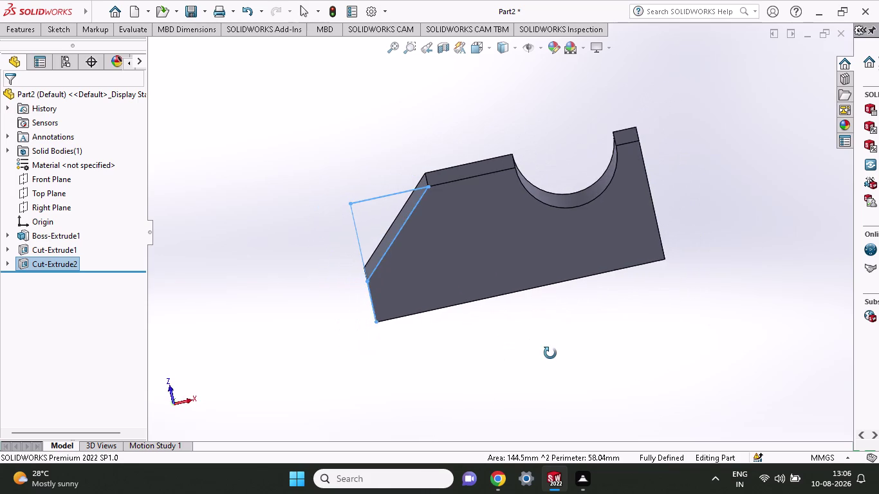
scroll(up, 3)
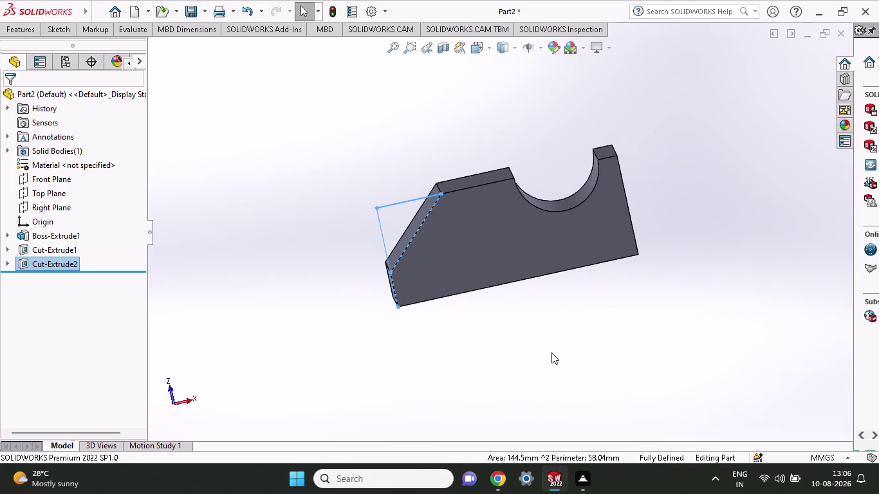